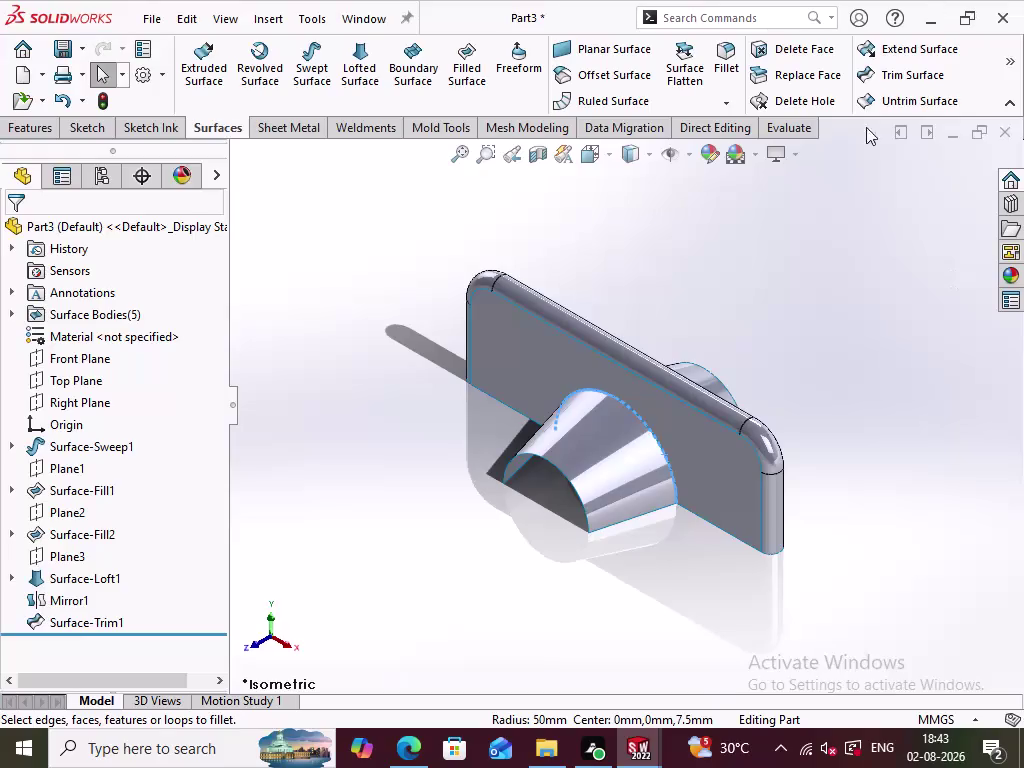
Start a Knit Surface with merge entities on, then cancel it with nothing selected.
click(708, 428)
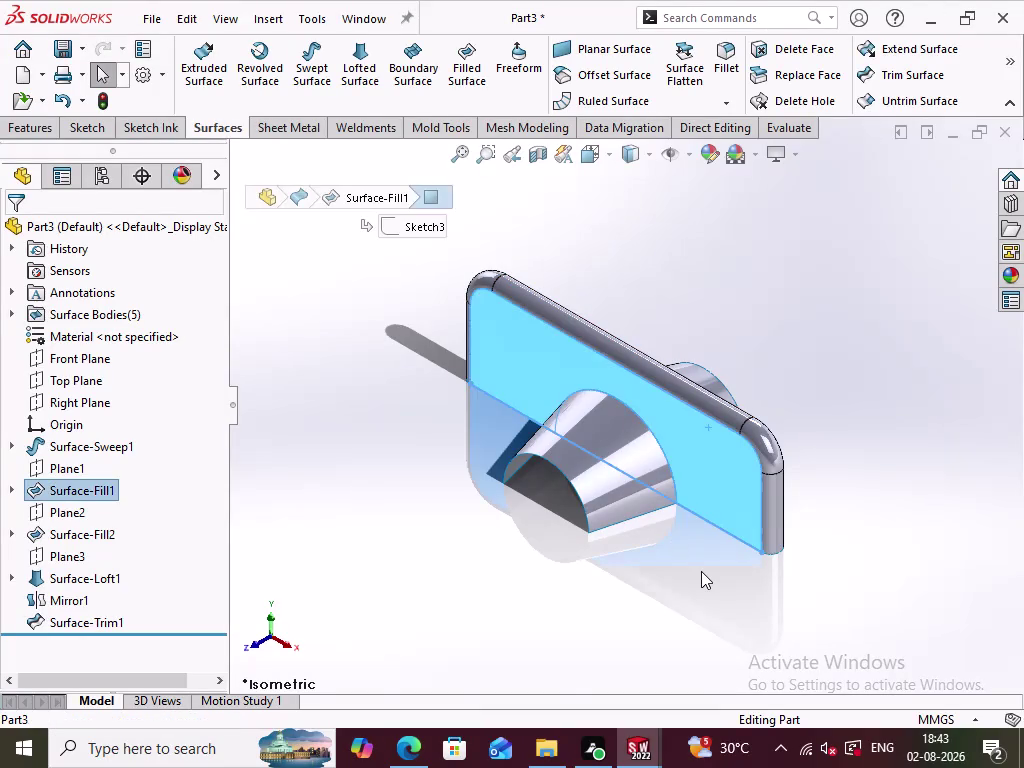
click(701, 571)
drag(786, 590, 428, 261)
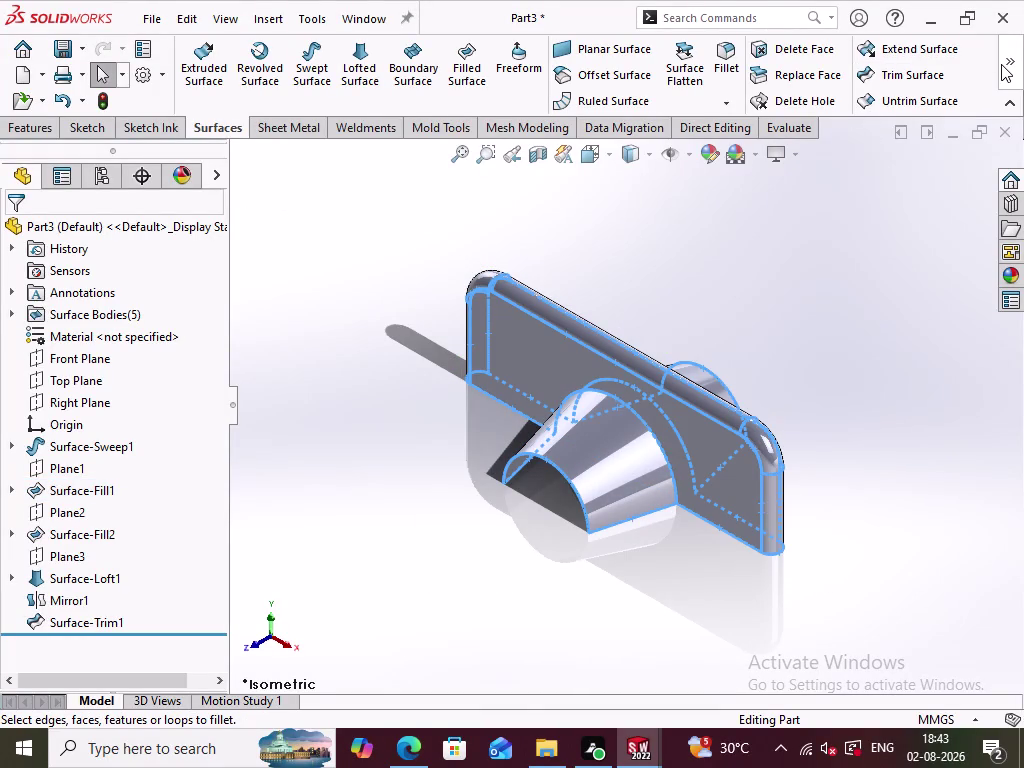
click(1001, 64)
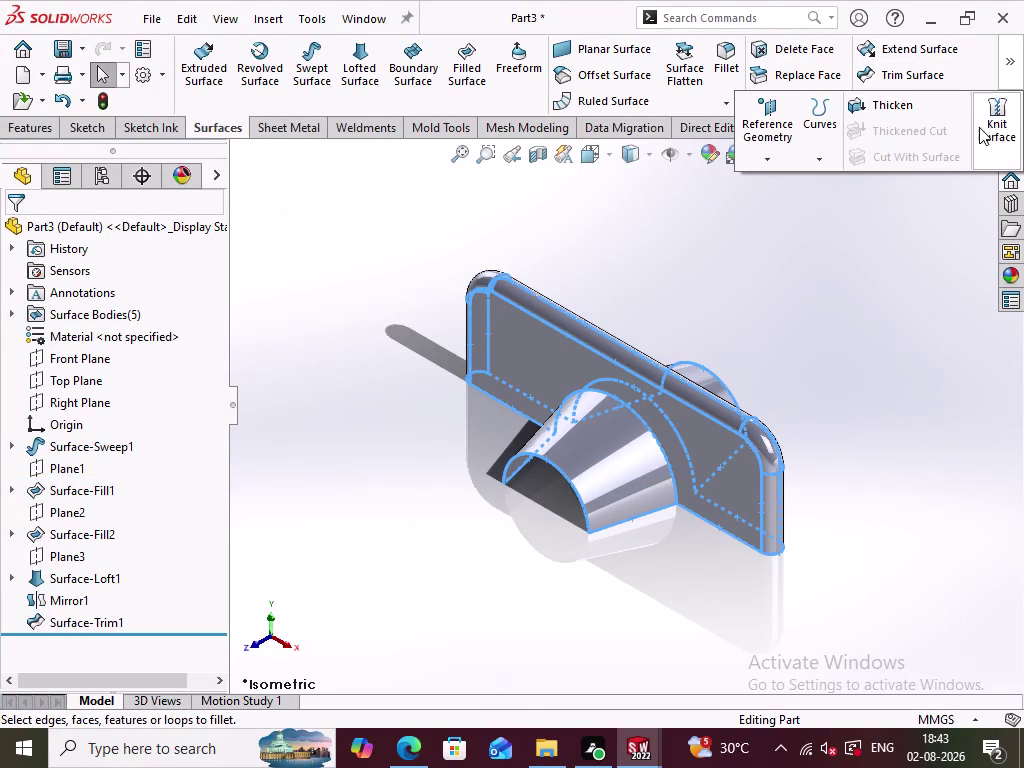
click(1006, 119)
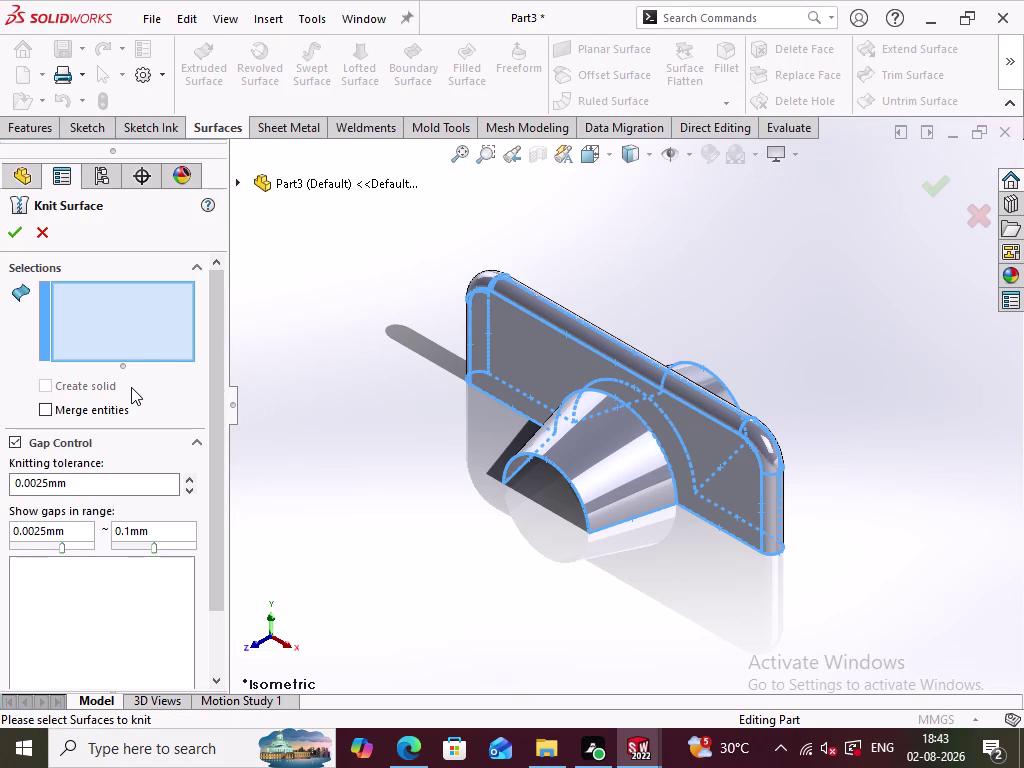
click(45, 408)
click(22, 239)
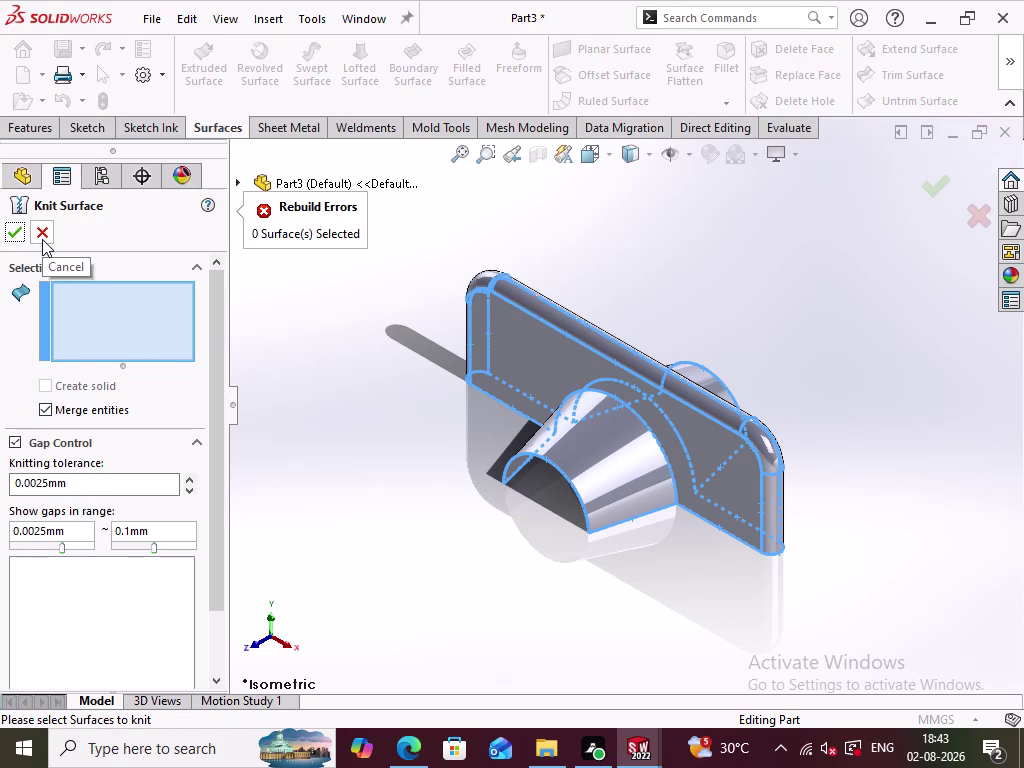
click(42, 239)
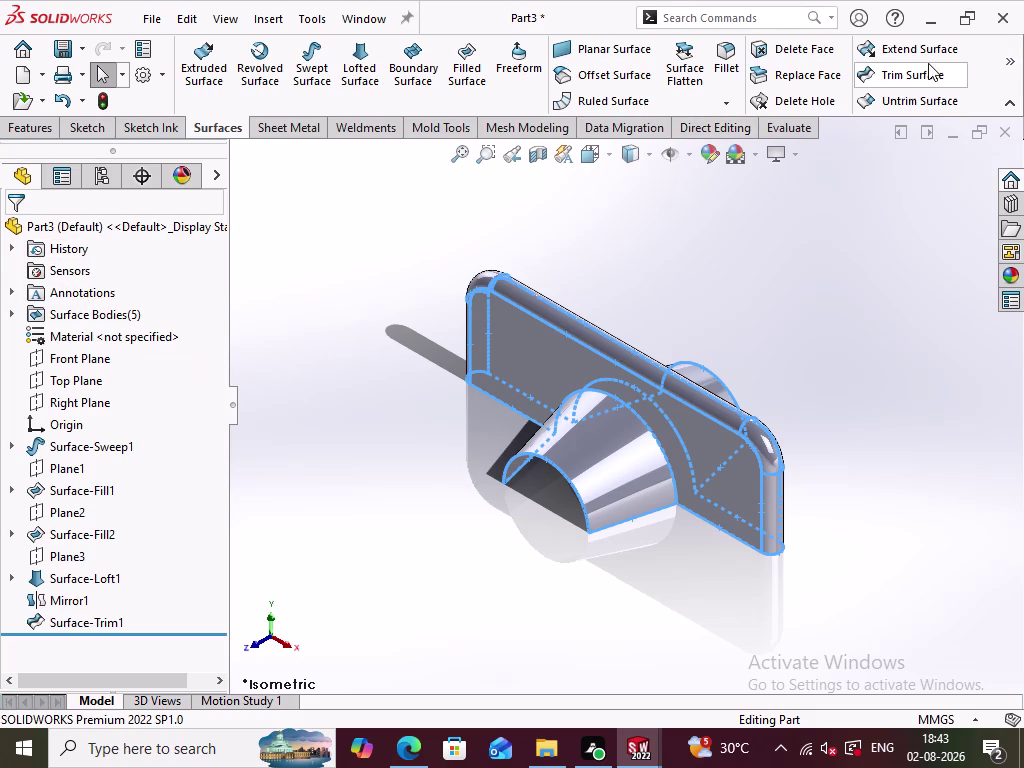
Reopen Knit Surface and select the plate and further surfaces to knit.
click(1001, 61)
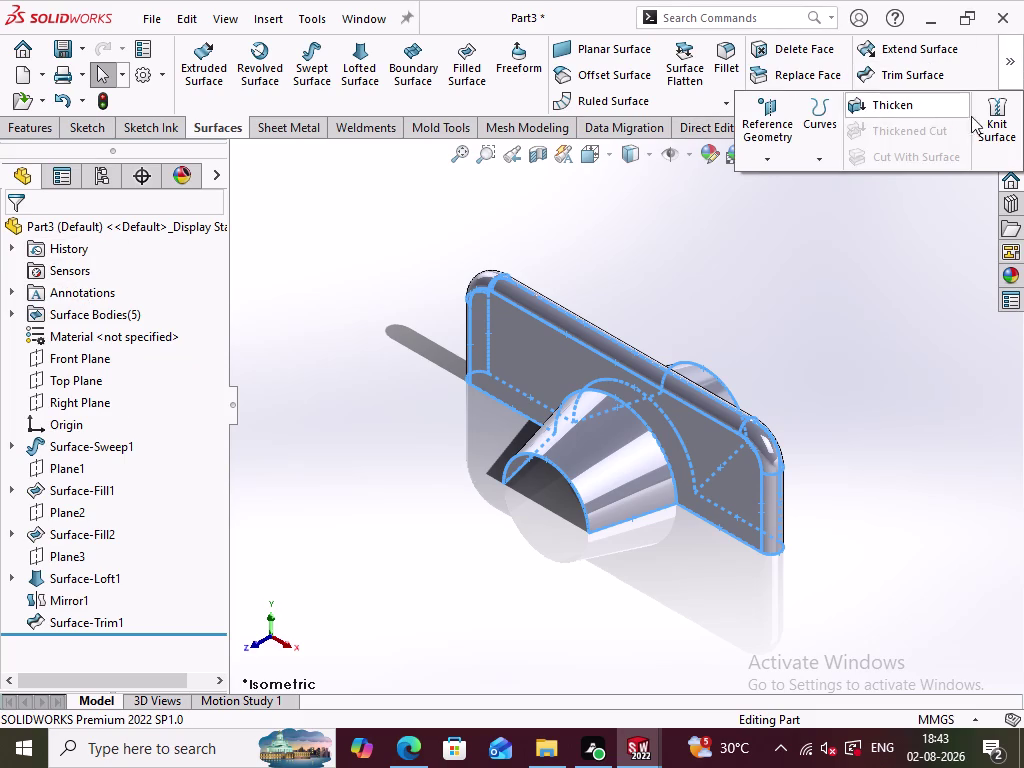
click(994, 114)
click(568, 376)
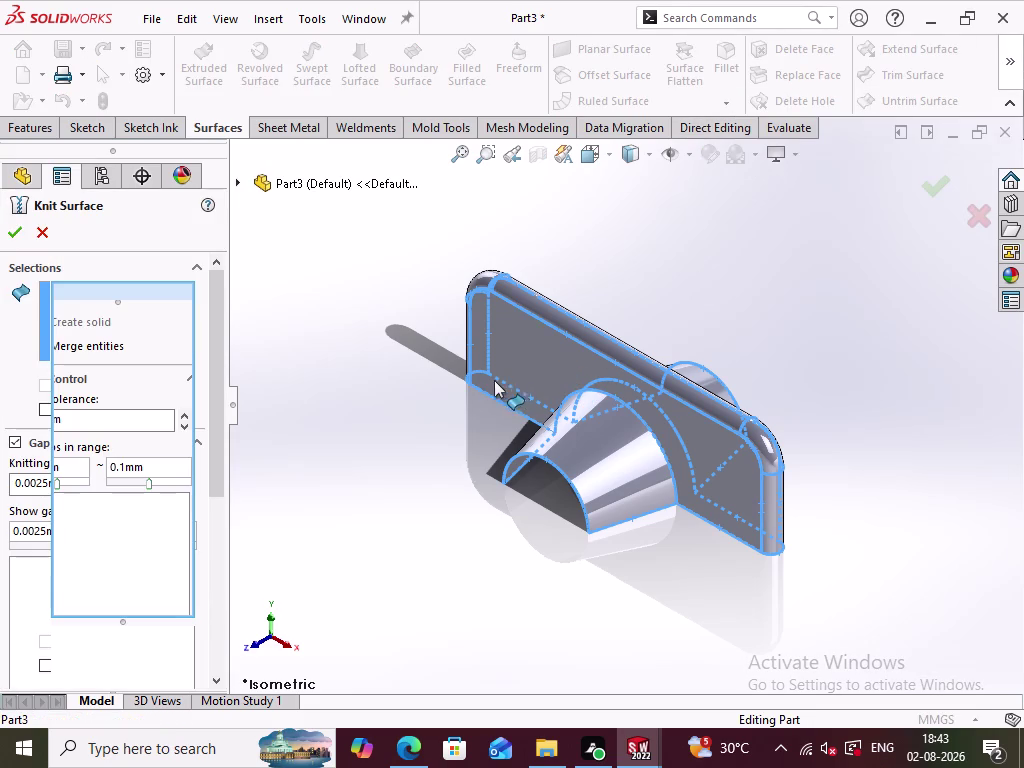
drag(434, 239, 738, 566)
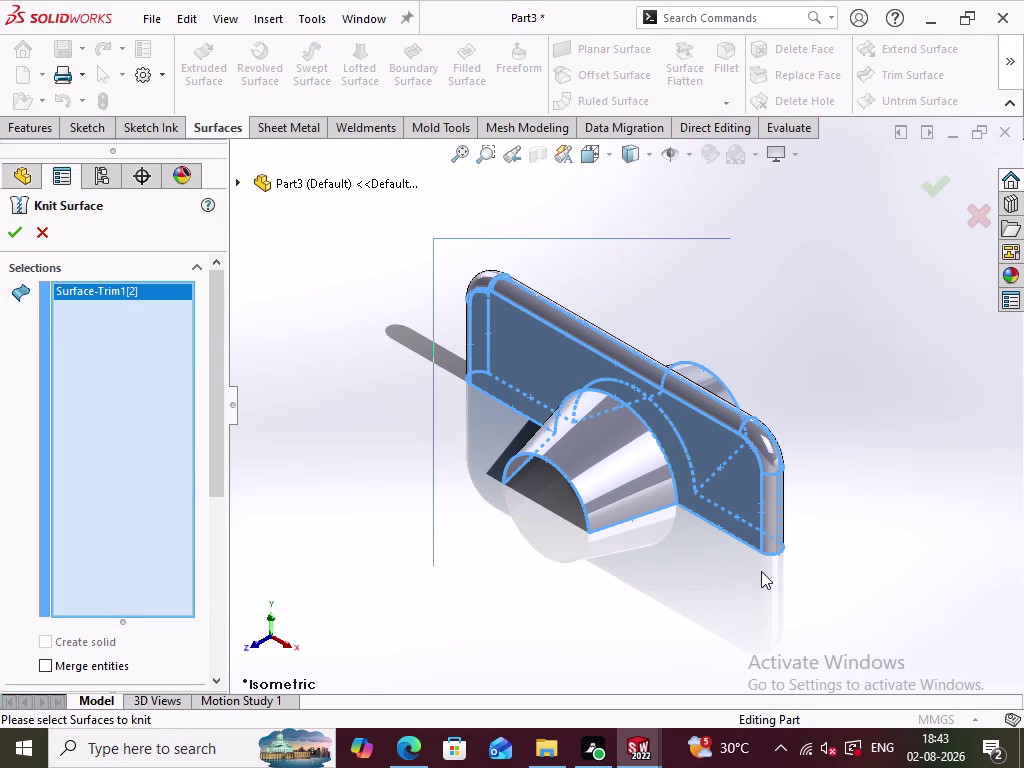
drag(738, 566, 801, 592)
middle_drag(500, 424, 440, 457)
middle_drag(442, 456, 510, 424)
click(536, 364)
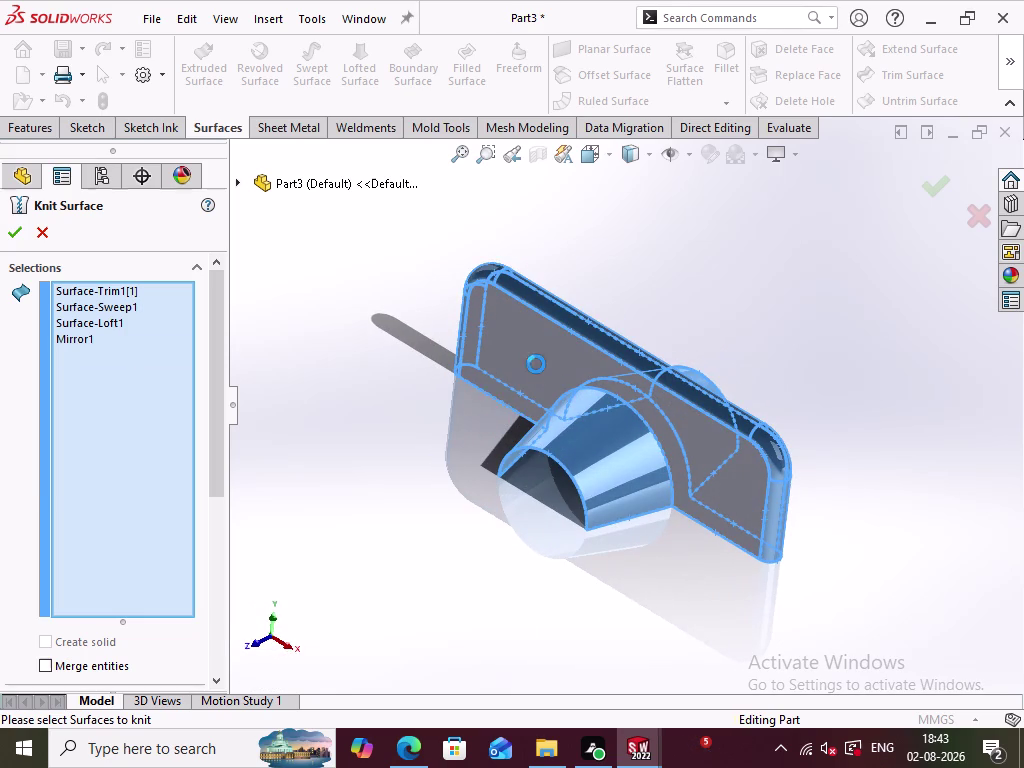
Orbit to check the selection and confirm knitting the five surfaces into Surface-Knit1.
middle_drag(454, 413, 581, 335)
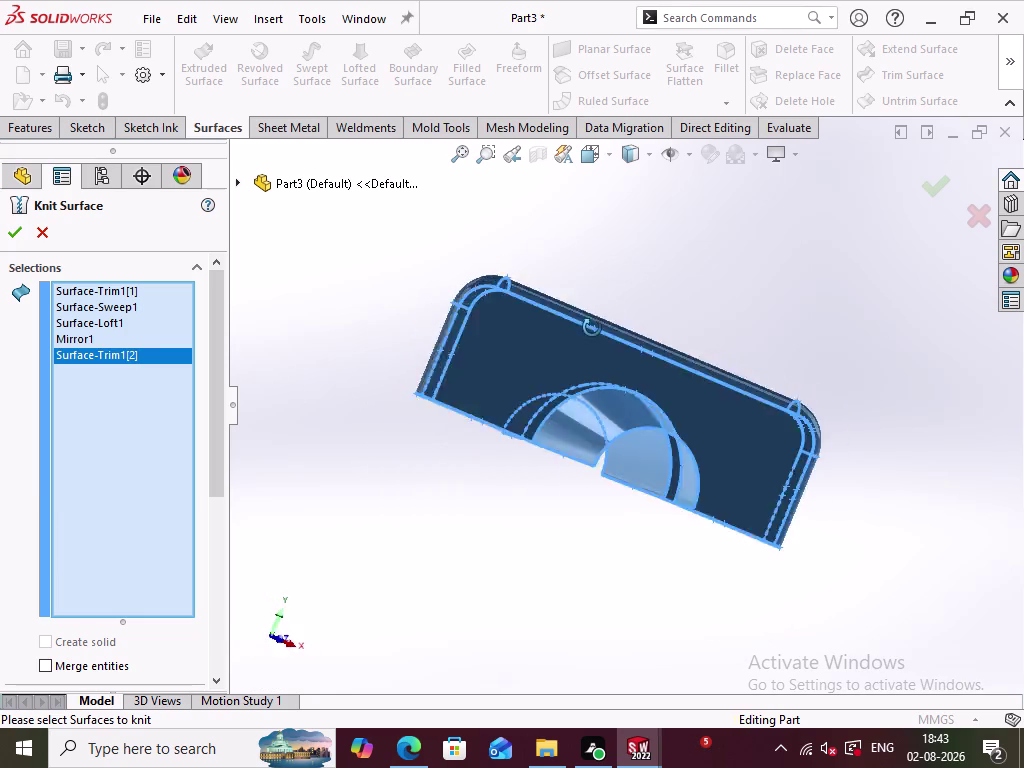
middle_drag(581, 335, 613, 304)
middle_drag(535, 528, 430, 560)
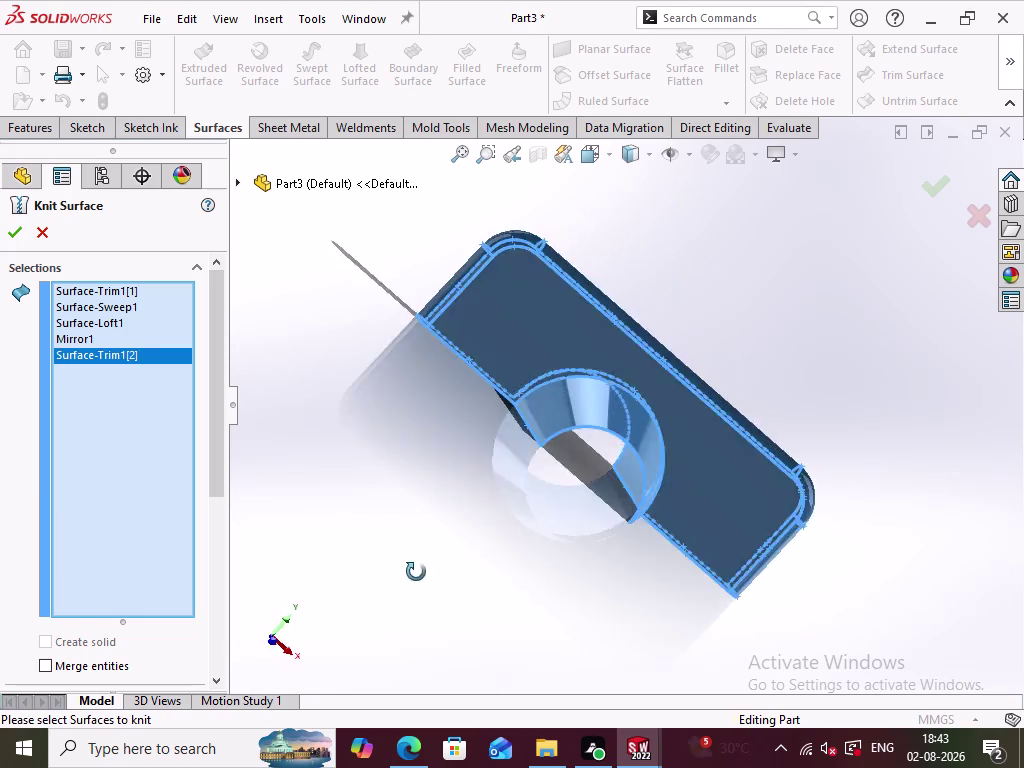
middle_drag(430, 560, 383, 590)
click(23, 241)
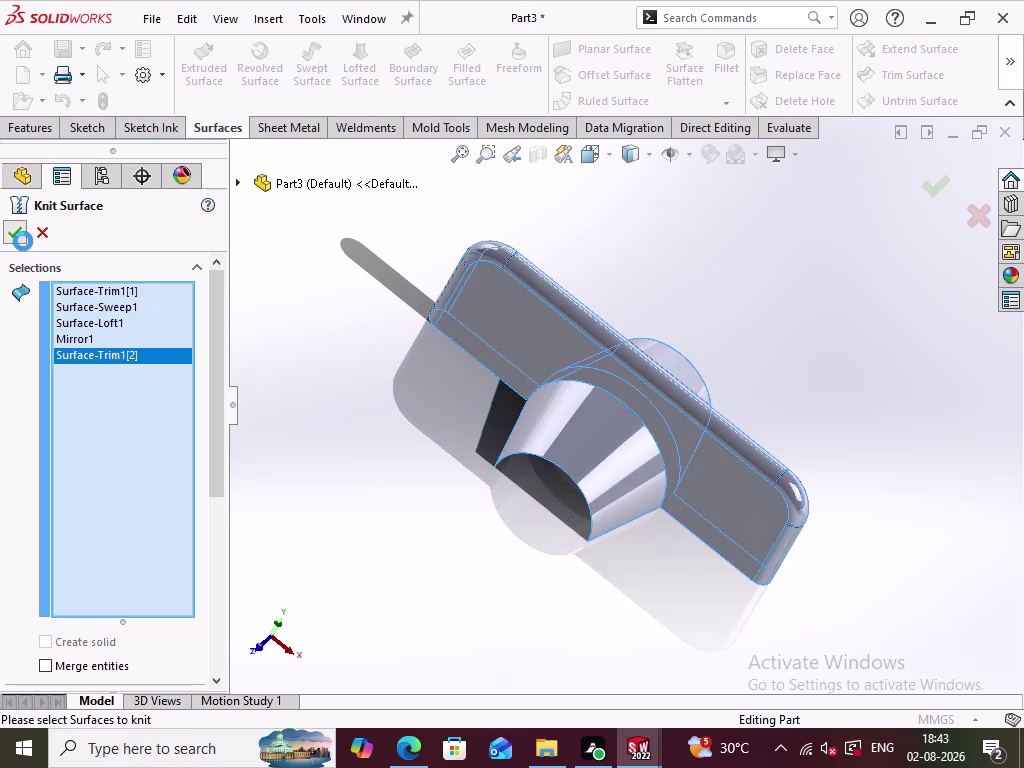
click(592, 361)
middle_drag(439, 458, 411, 450)
click(344, 436)
click(640, 427)
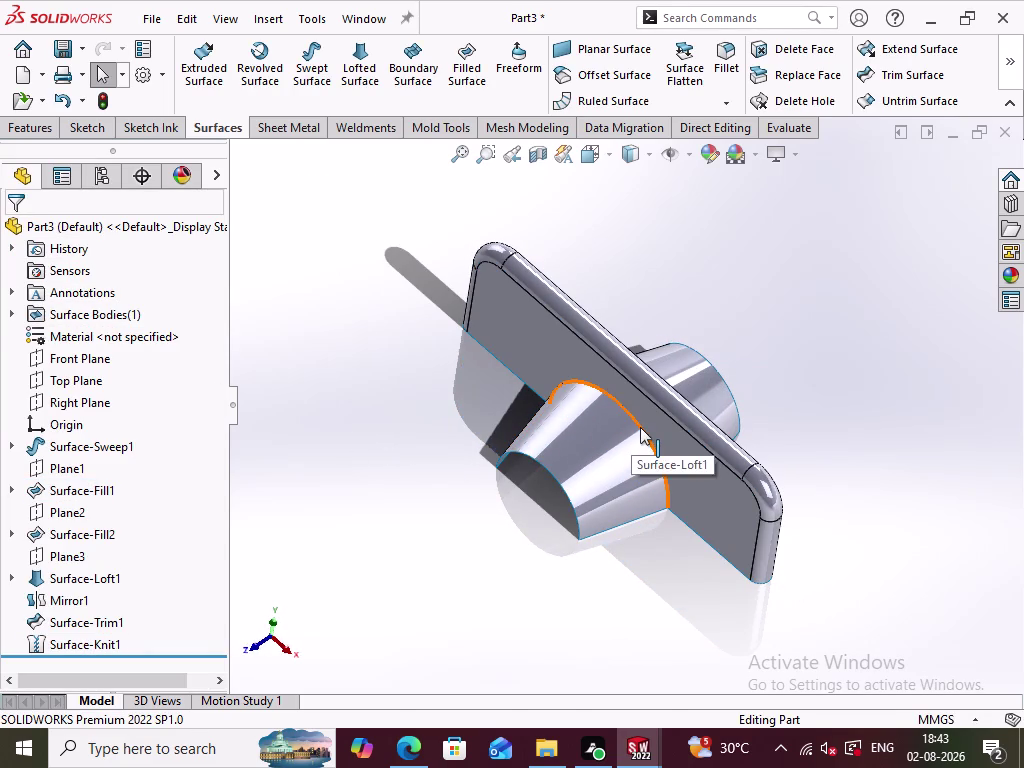
click(810, 368)
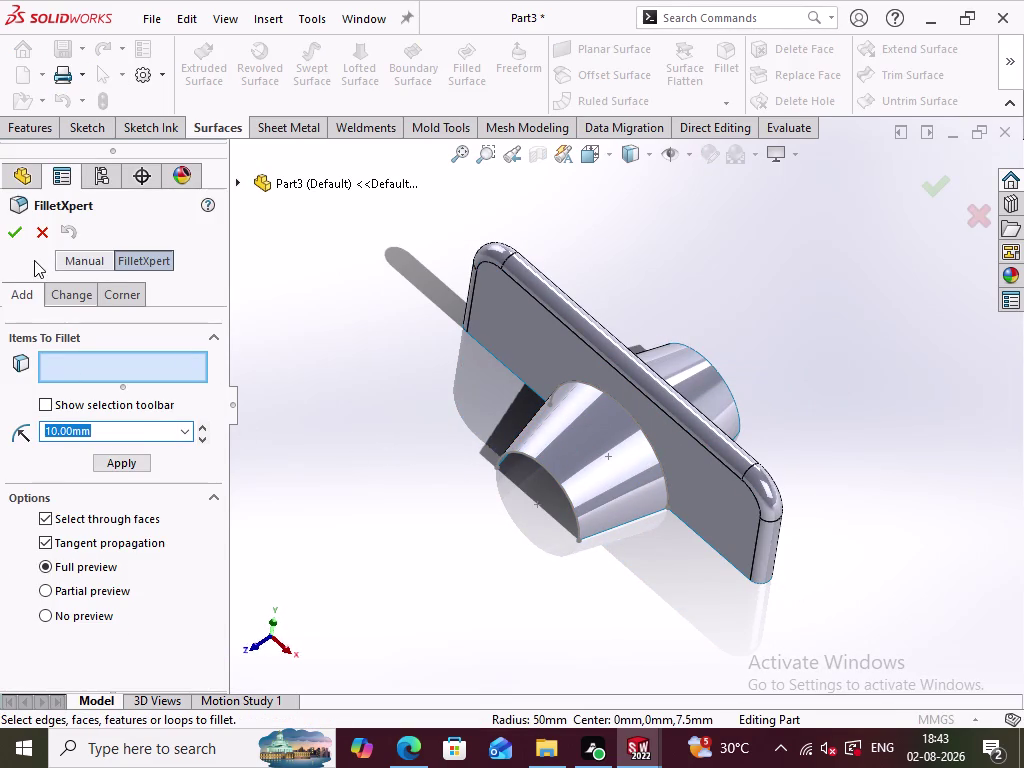
click(22, 230)
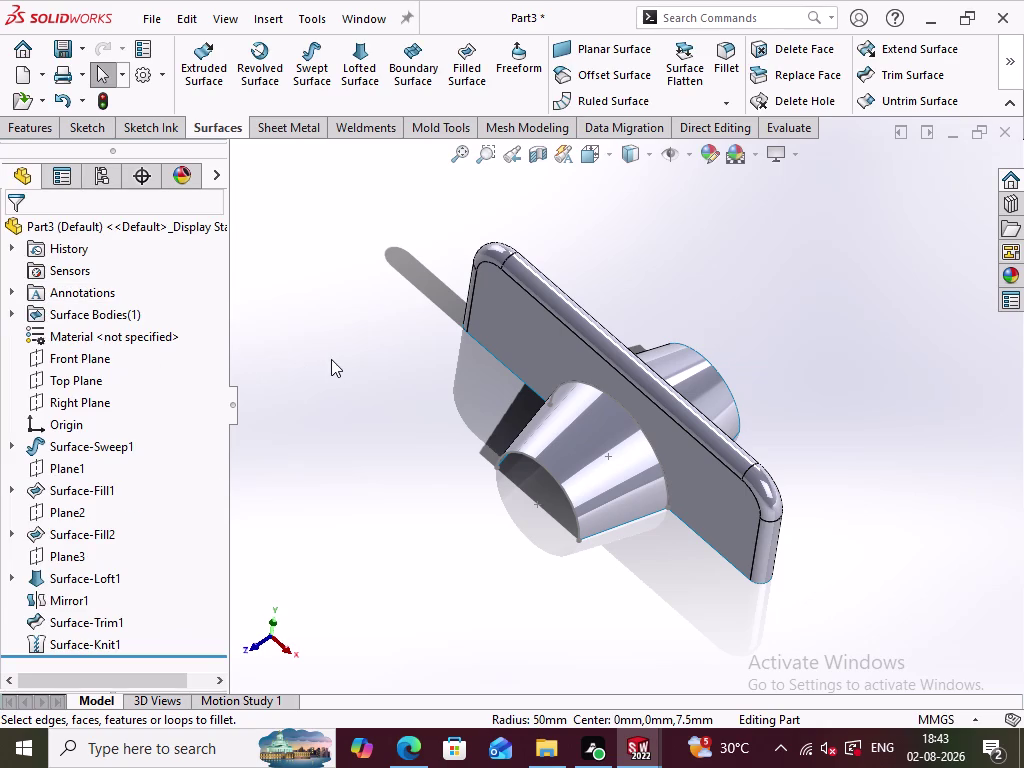
click(331, 359)
middle_drag(422, 420, 398, 423)
scroll(down, 3)
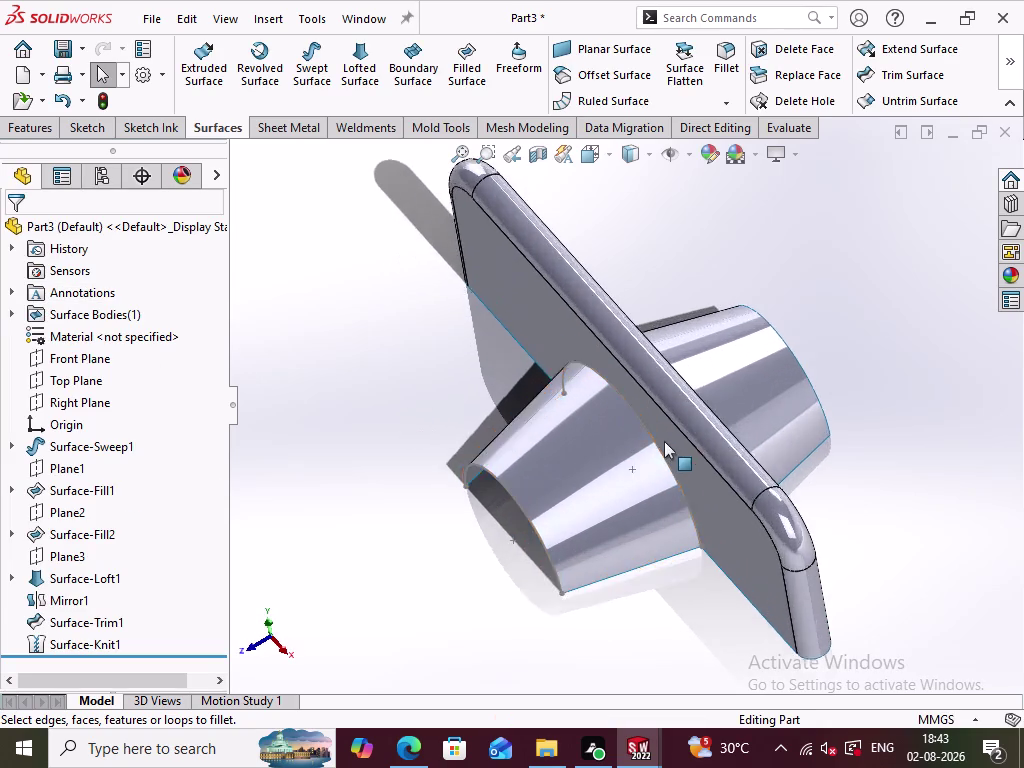
scroll(up, 3)
middle_drag(661, 447, 681, 425)
scroll(down, 3)
middle_drag(623, 474, 659, 442)
scroll(down, 3)
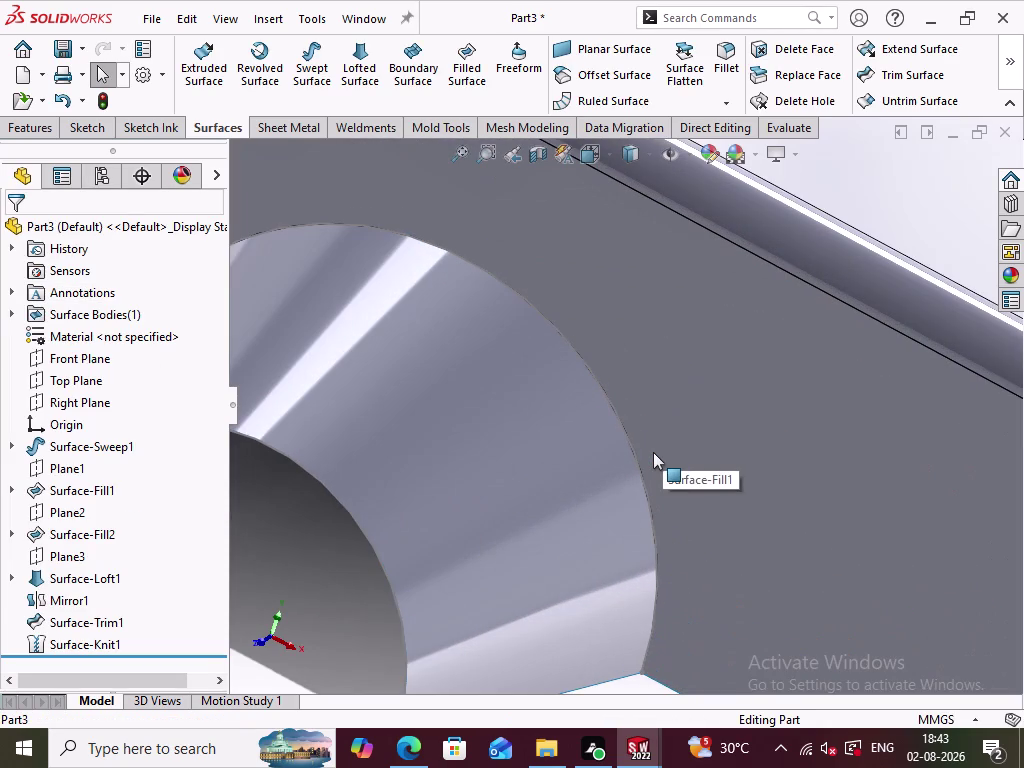
scroll(down, 3)
scroll(up, 3)
scroll(down, 3)
scroll(up, 3)
scroll(down, 3)
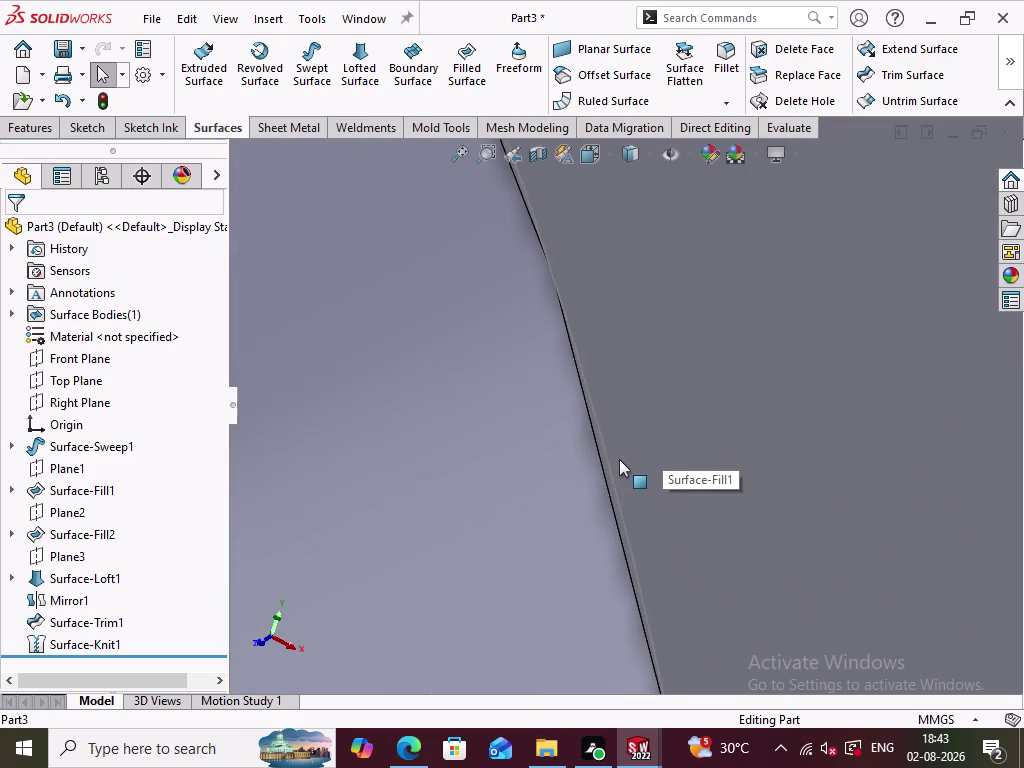
scroll(up, 3)
scroll(down, 3)
scroll(up, 3)
scroll(down, 3)
scroll(up, 3)
scroll(down, 3)
scroll(up, 3)
scroll(down, 3)
scroll(up, 3)
scroll(up, 3)
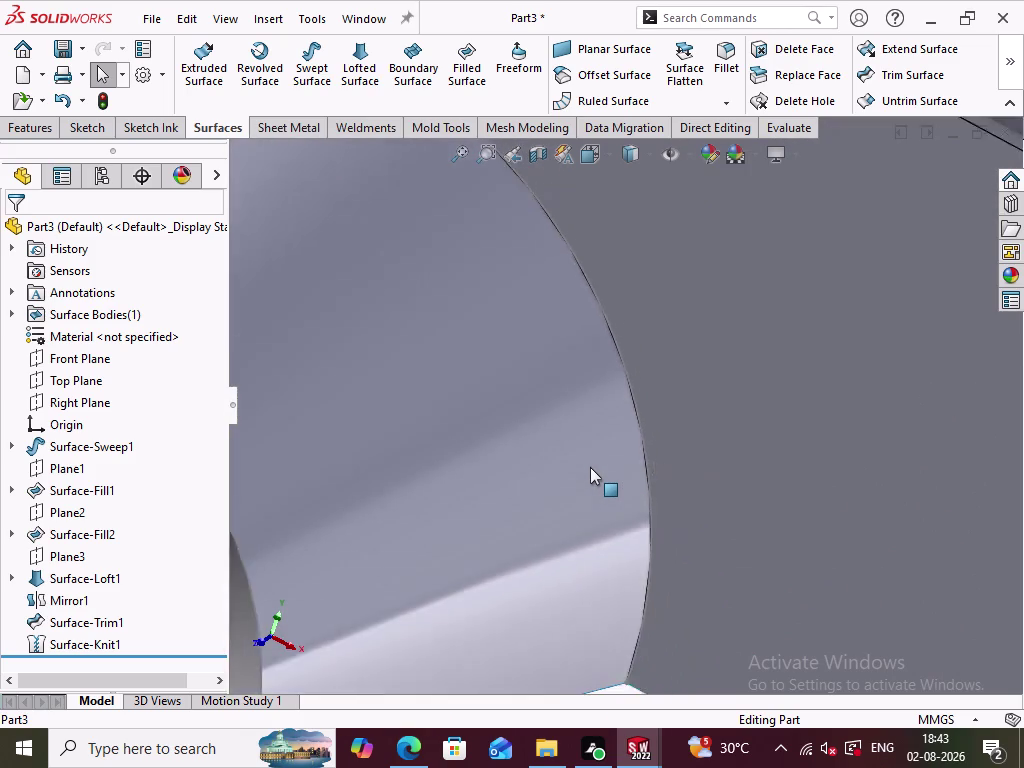
scroll(up, 3)
scroll(down, 3)
scroll(up, 3)
middle_drag(590, 467, 559, 469)
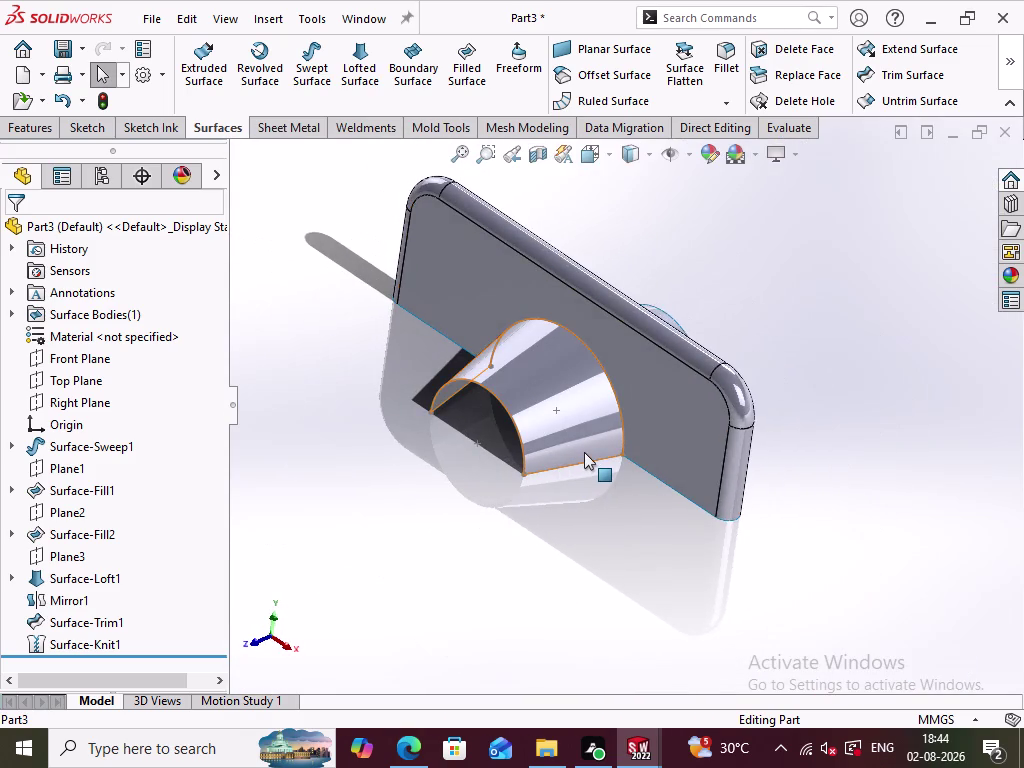
scroll(down, 3)
key(ctrl+7)
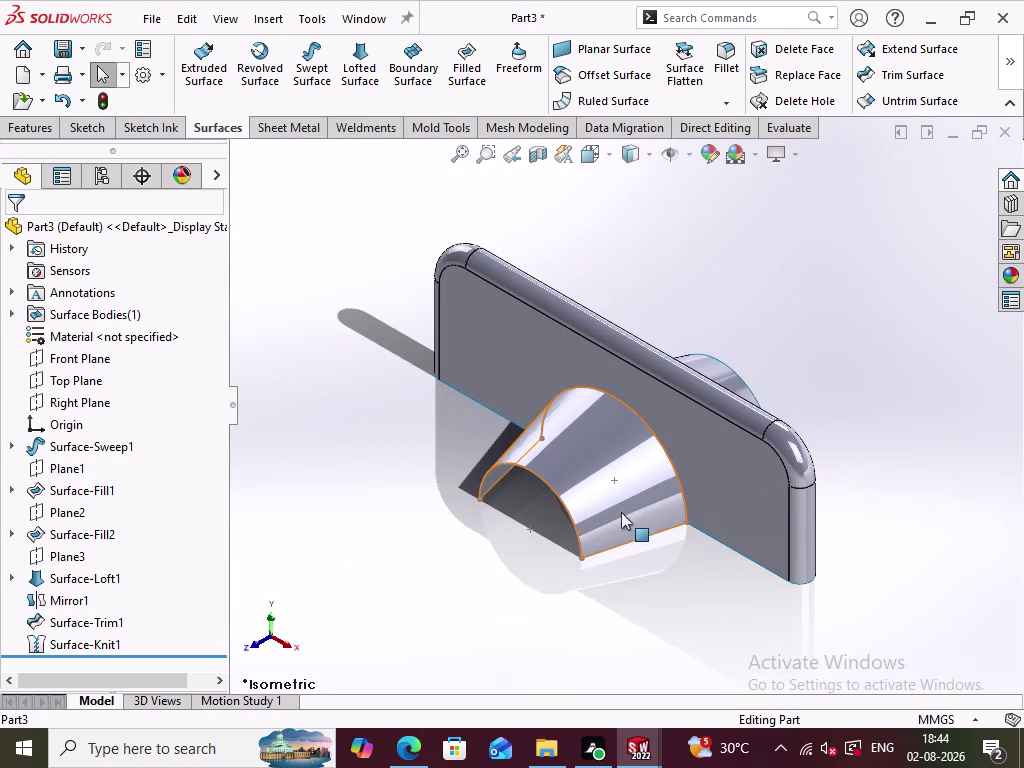
middle_click(657, 529)
click(699, 560)
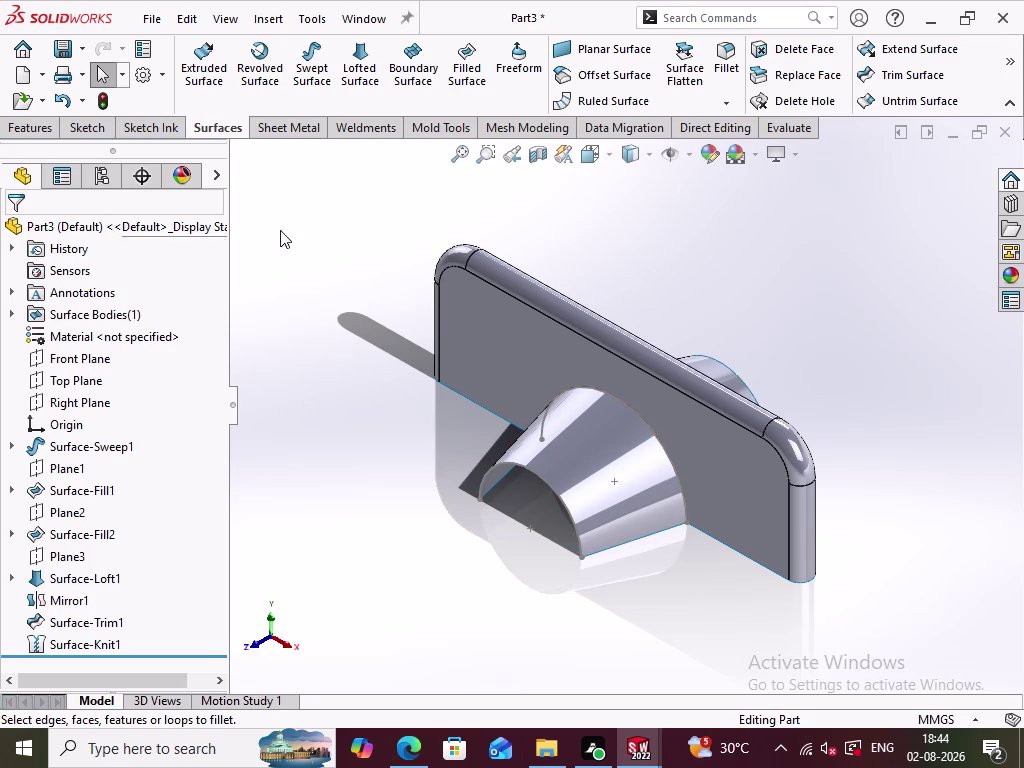
click(733, 59)
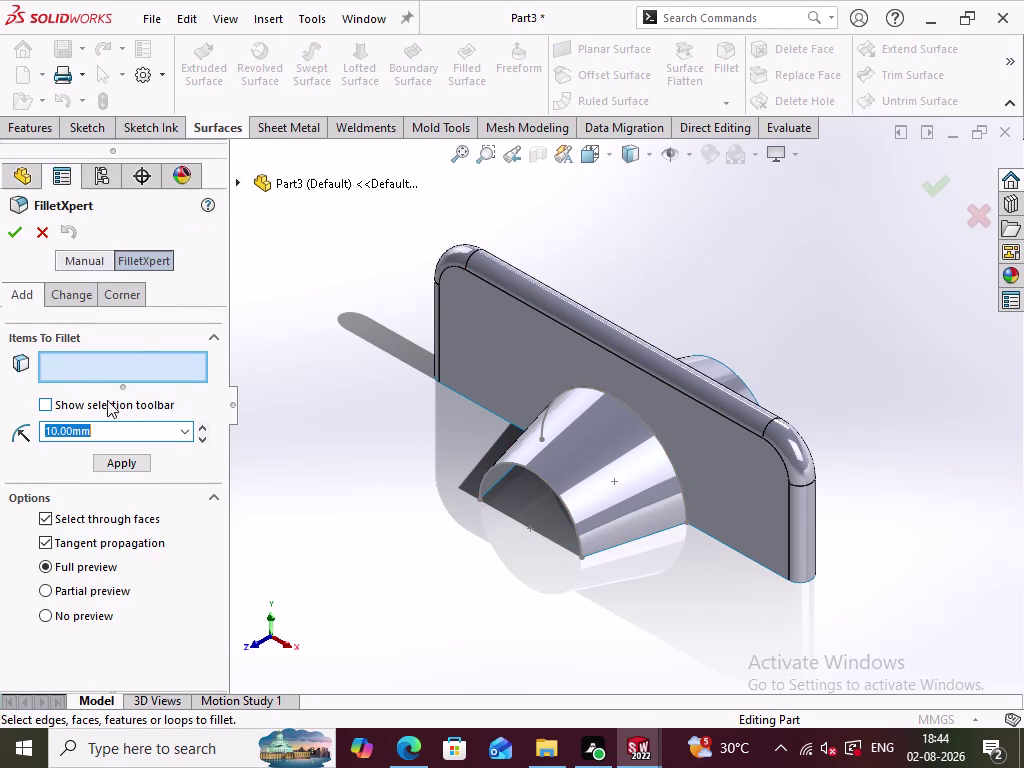
Orbit to the hole edge, open Fillet and switch to Manual mode.
middle_drag(657, 466, 671, 464)
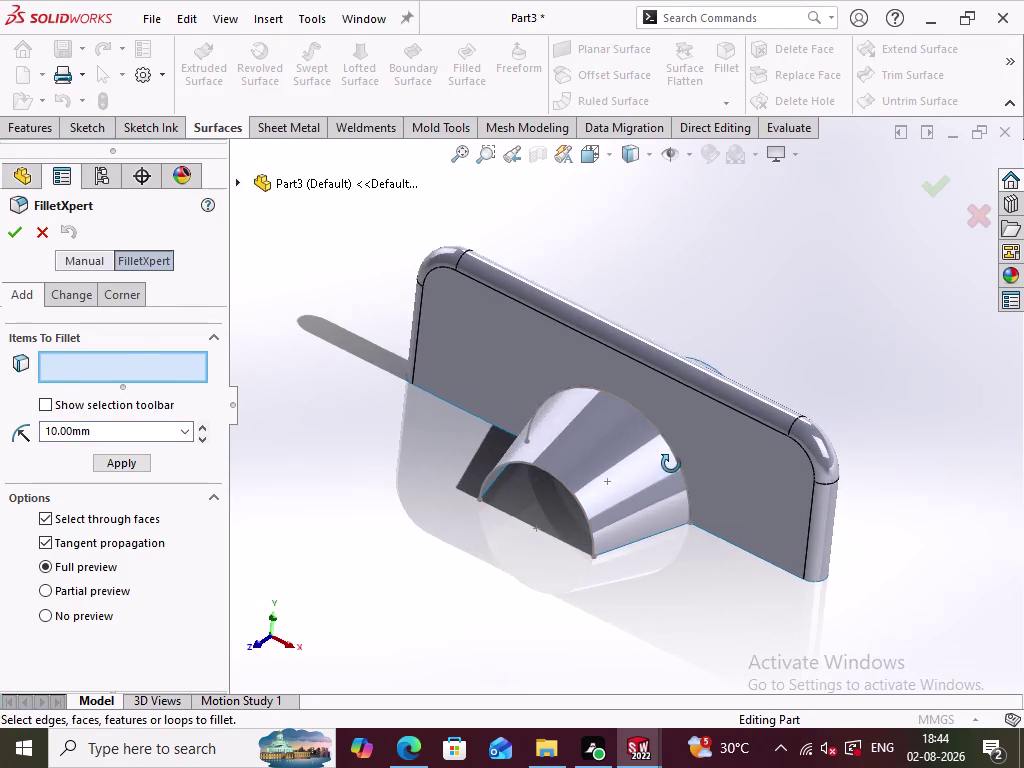
middle_drag(671, 464, 523, 538)
scroll(down, 3)
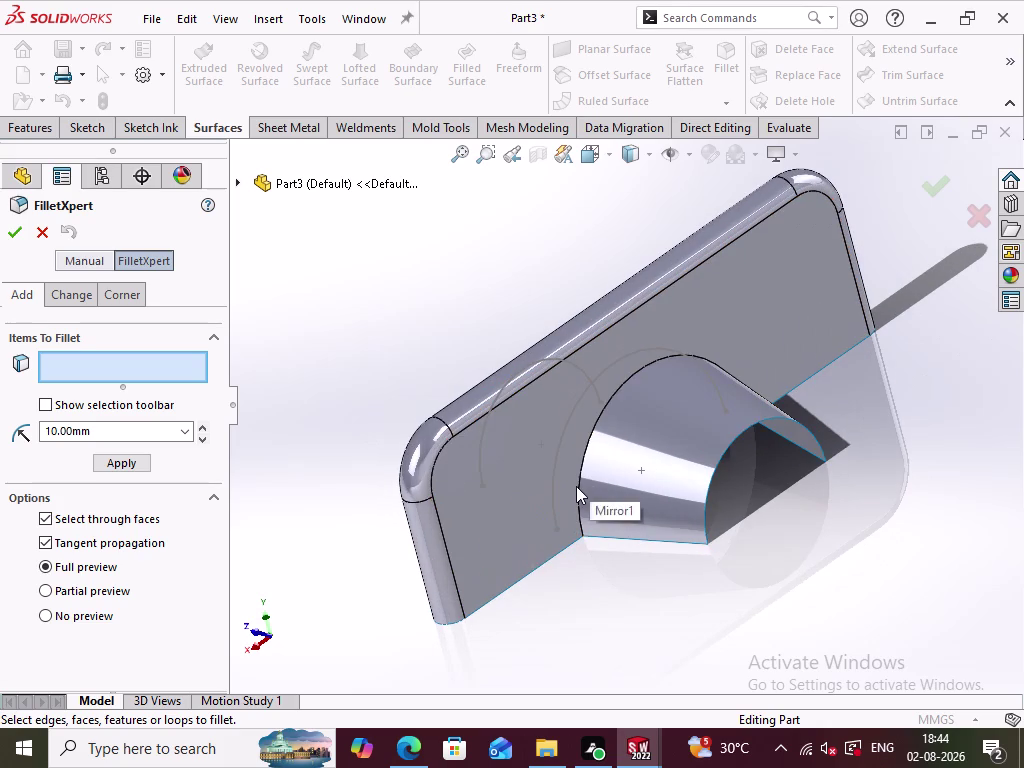
click(578, 487)
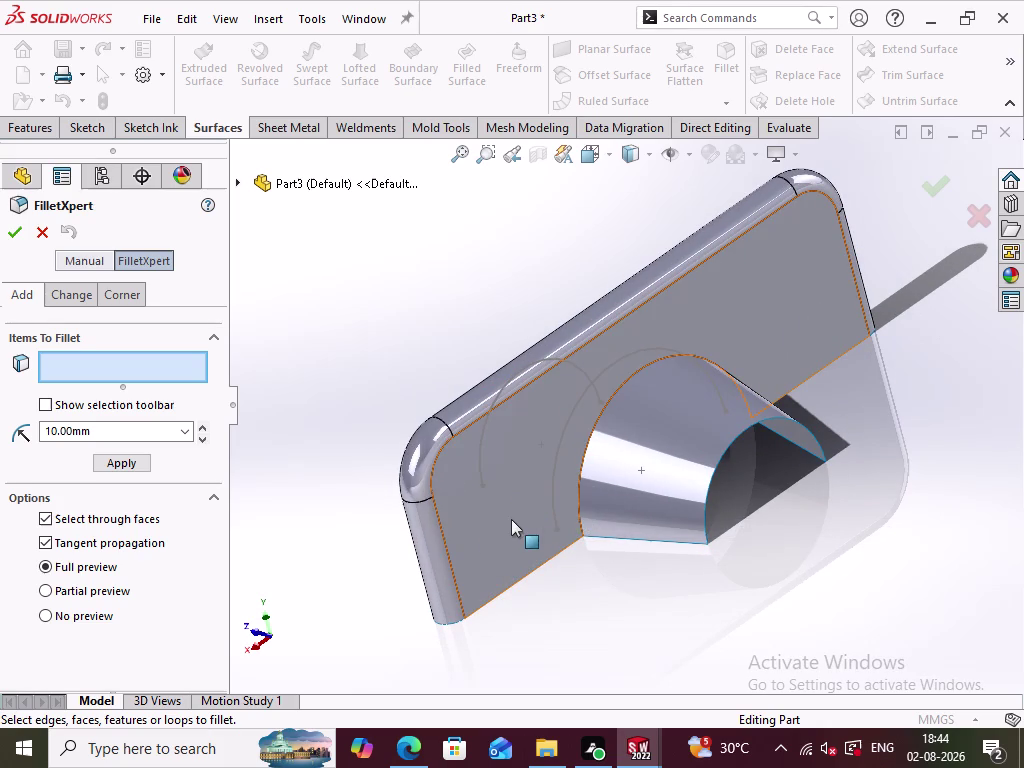
click(581, 491)
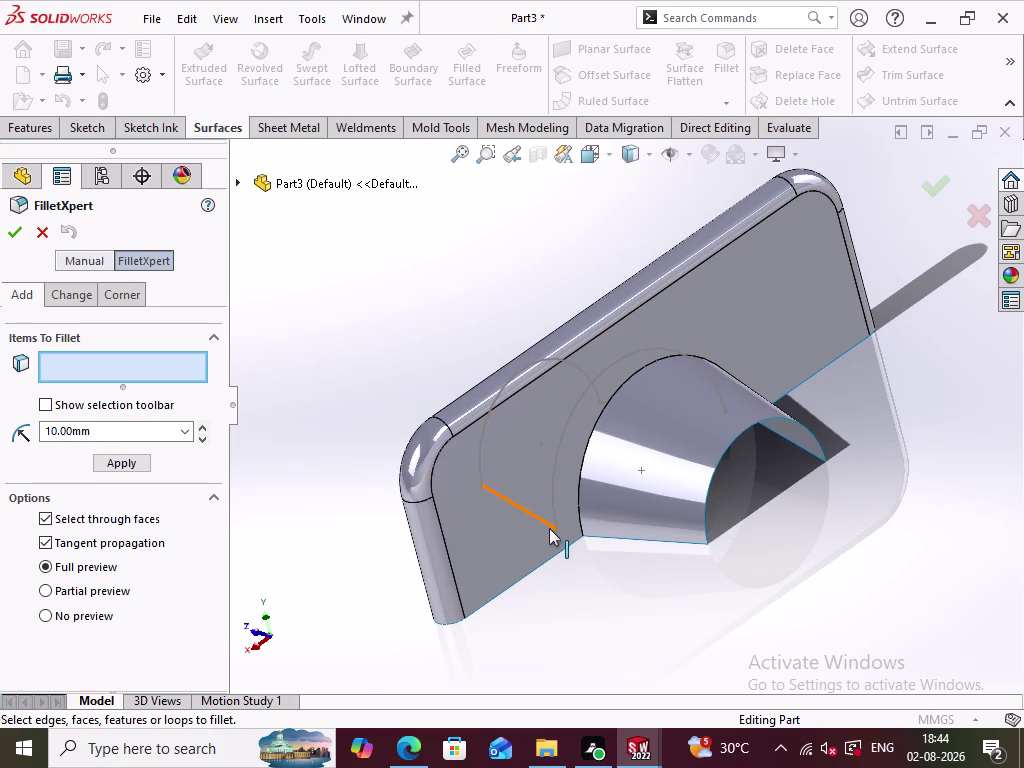
click(104, 379)
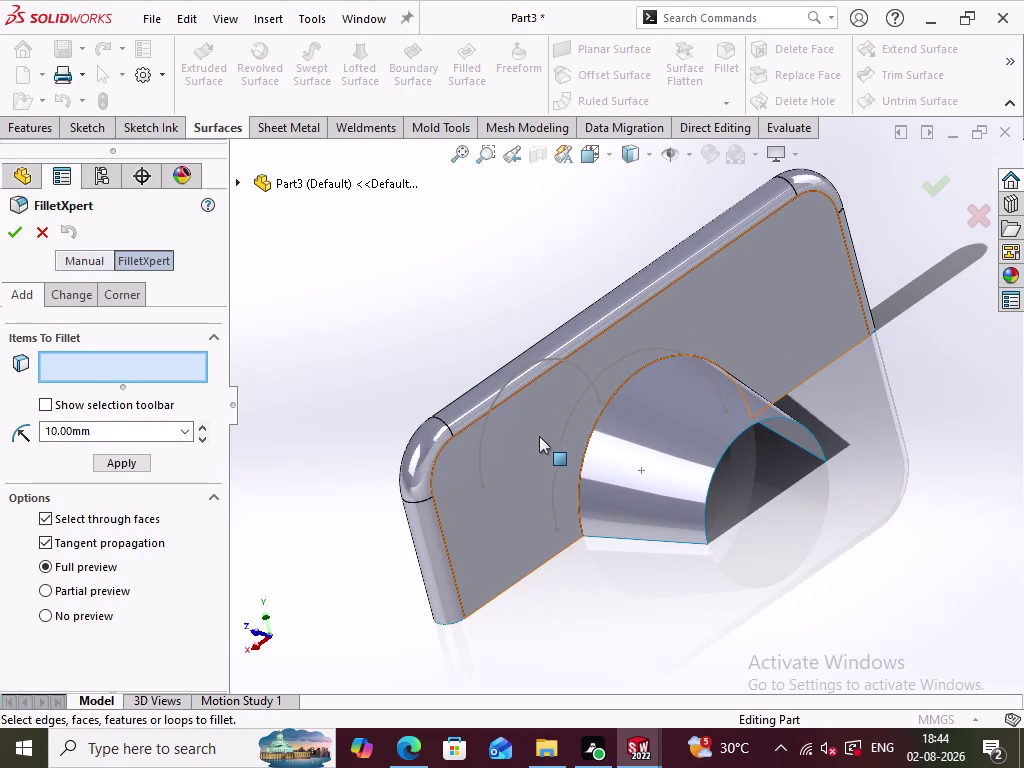
click(577, 478)
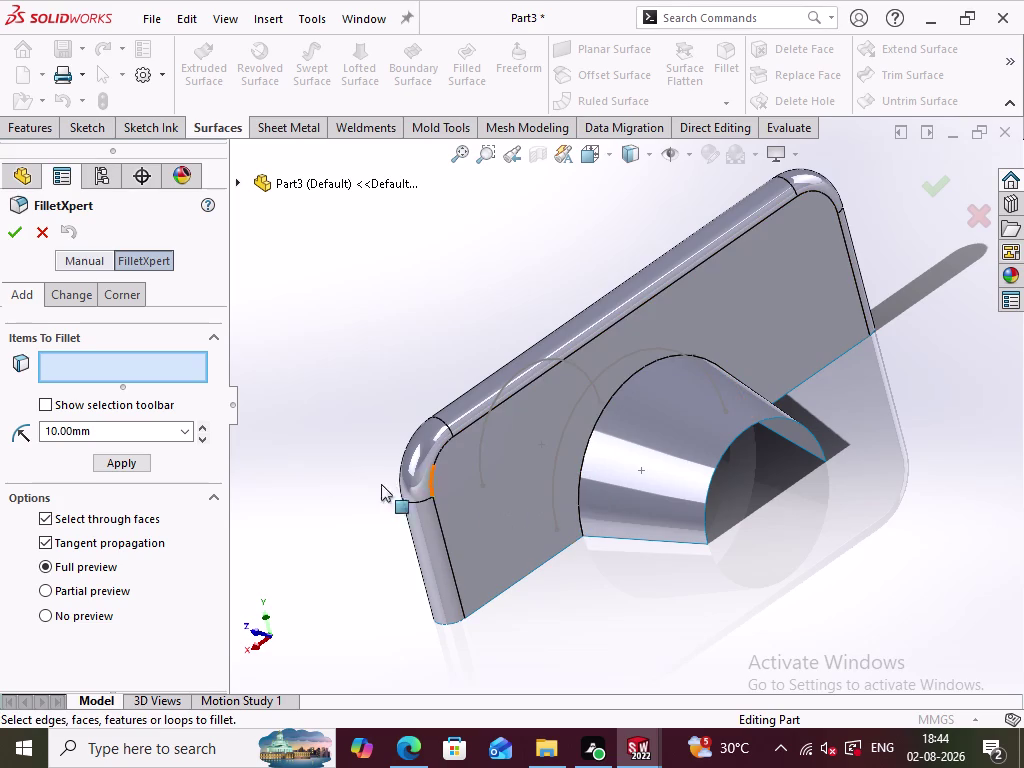
click(84, 257)
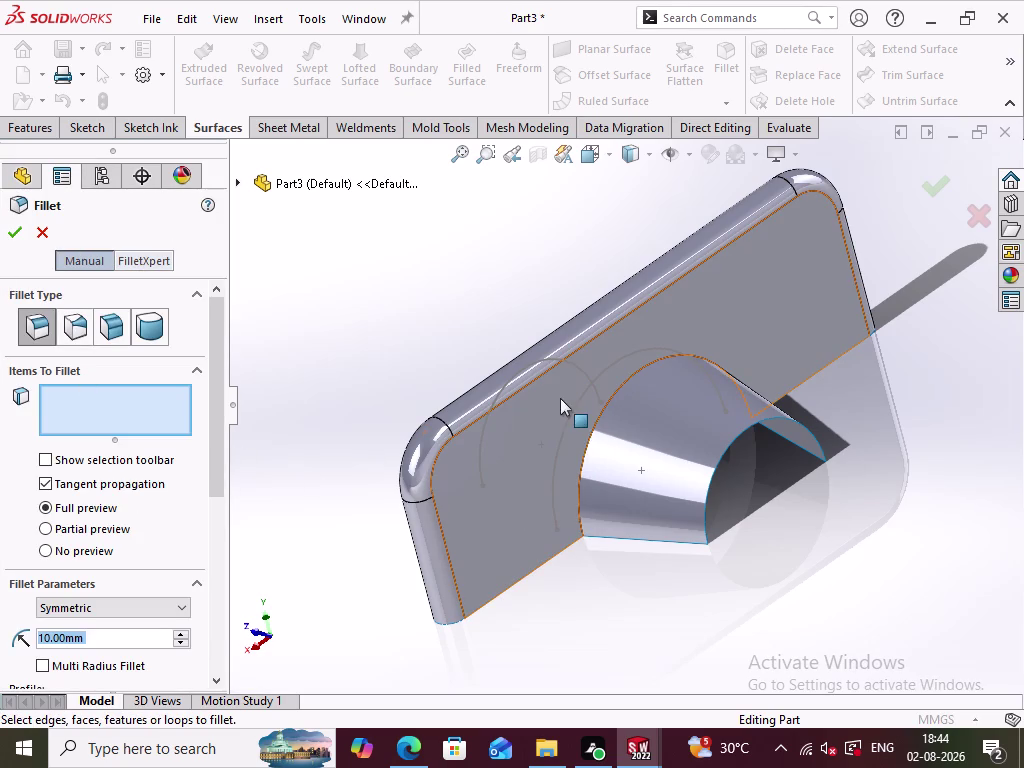
Select the nozzle-plate intersection edge and apply a 10 mm fillet.
click(582, 451)
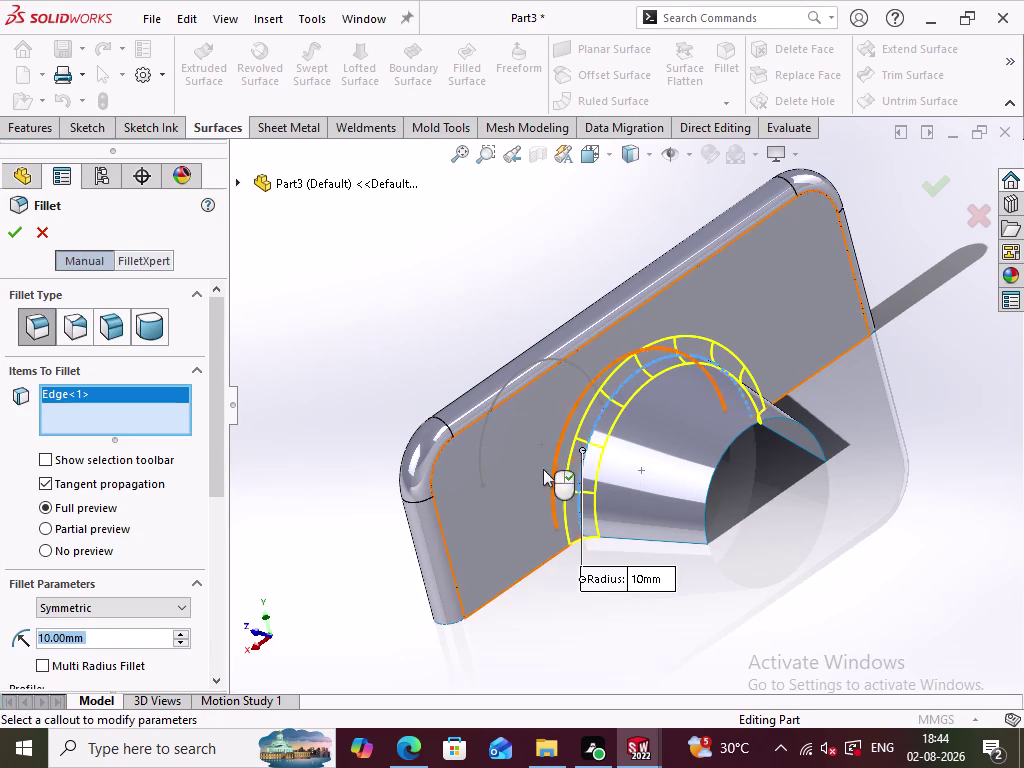
middle_click(344, 434)
click(12, 241)
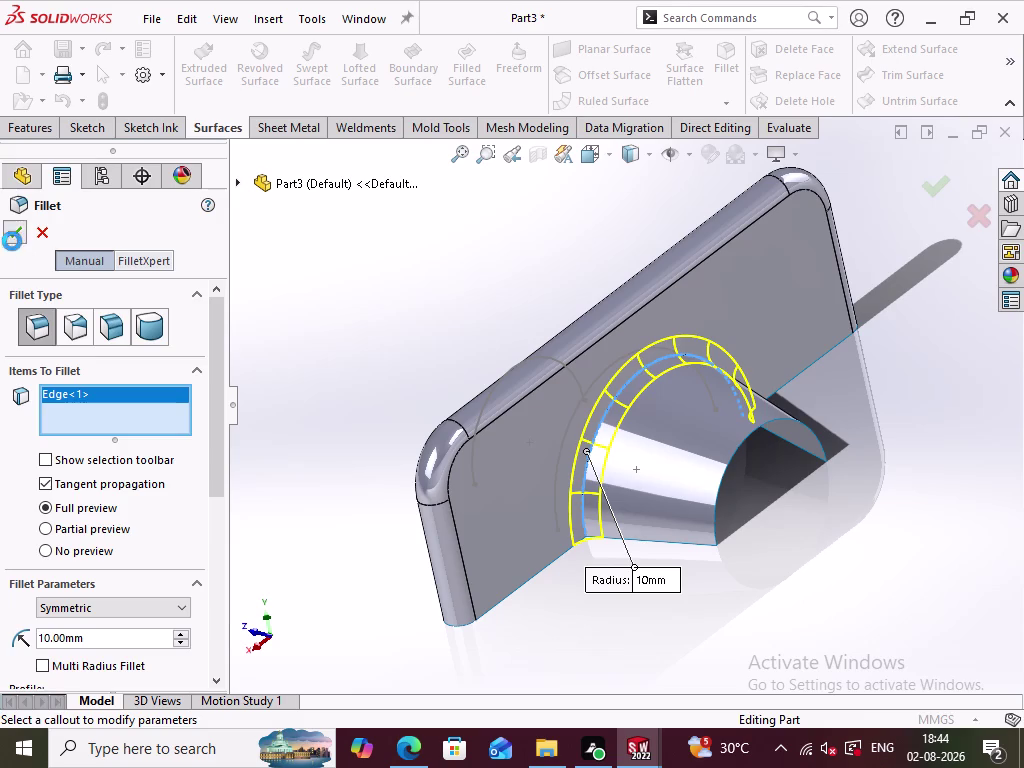
middle_drag(515, 394, 572, 311)
middle_drag(795, 438, 771, 415)
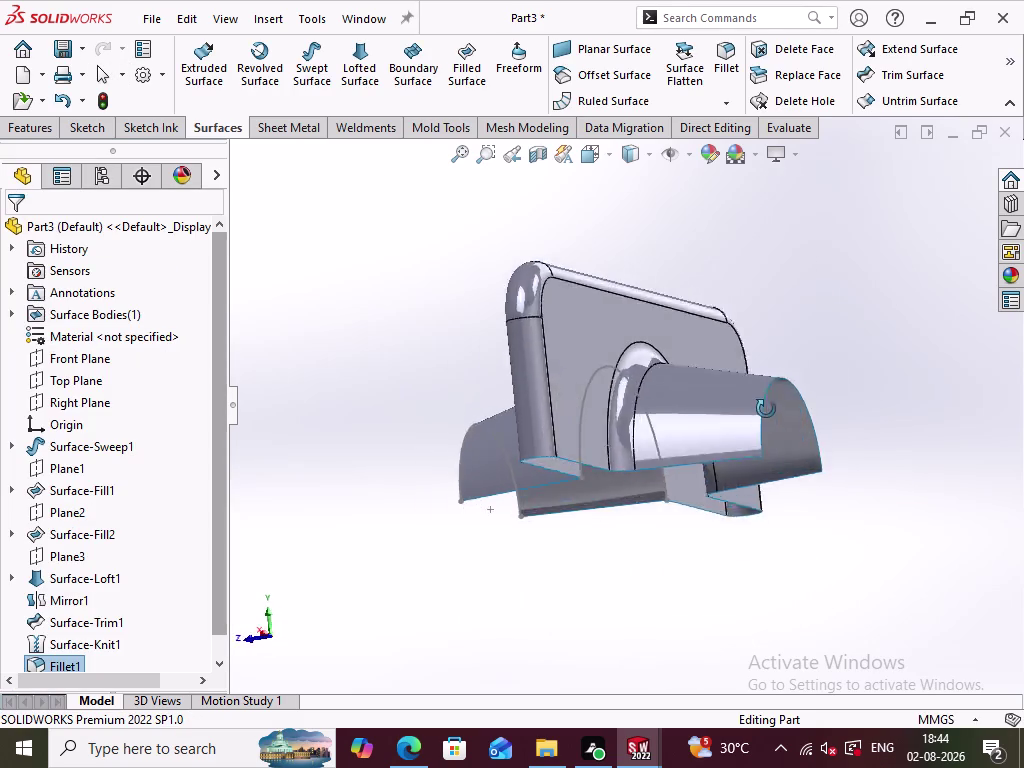
Edit Fillet1 from the feature tree and change its radius to 18 mm.
middle_drag(771, 415, 726, 267)
middle_drag(671, 498, 694, 456)
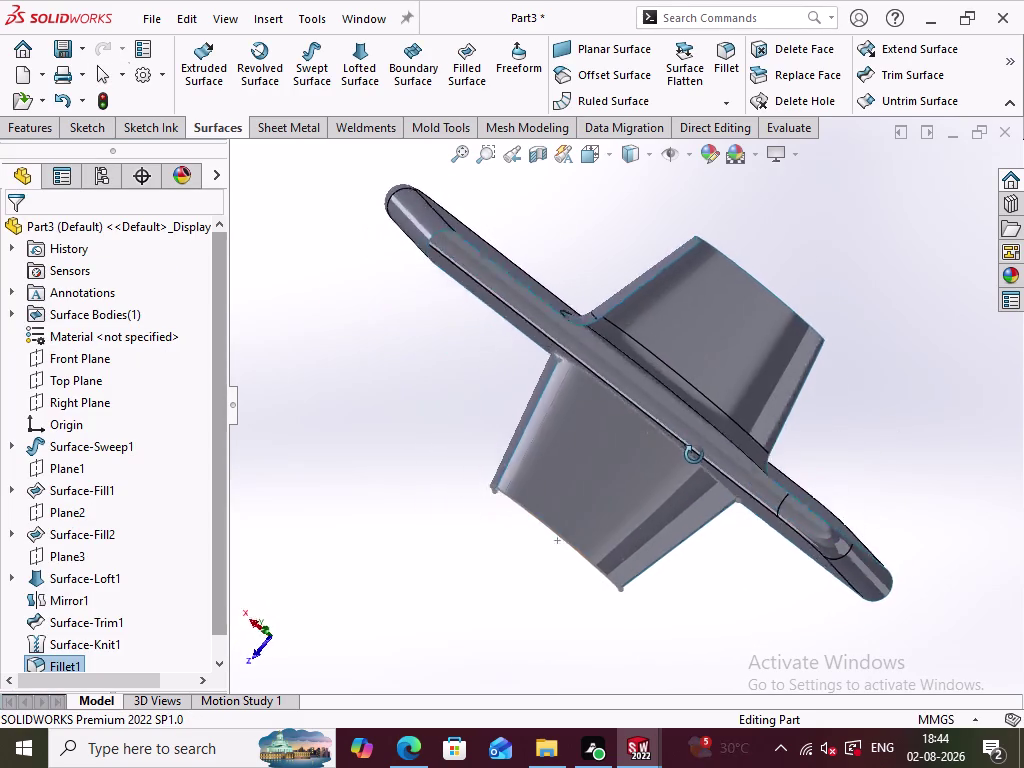
middle_drag(694, 456, 600, 644)
middle_drag(529, 419, 535, 556)
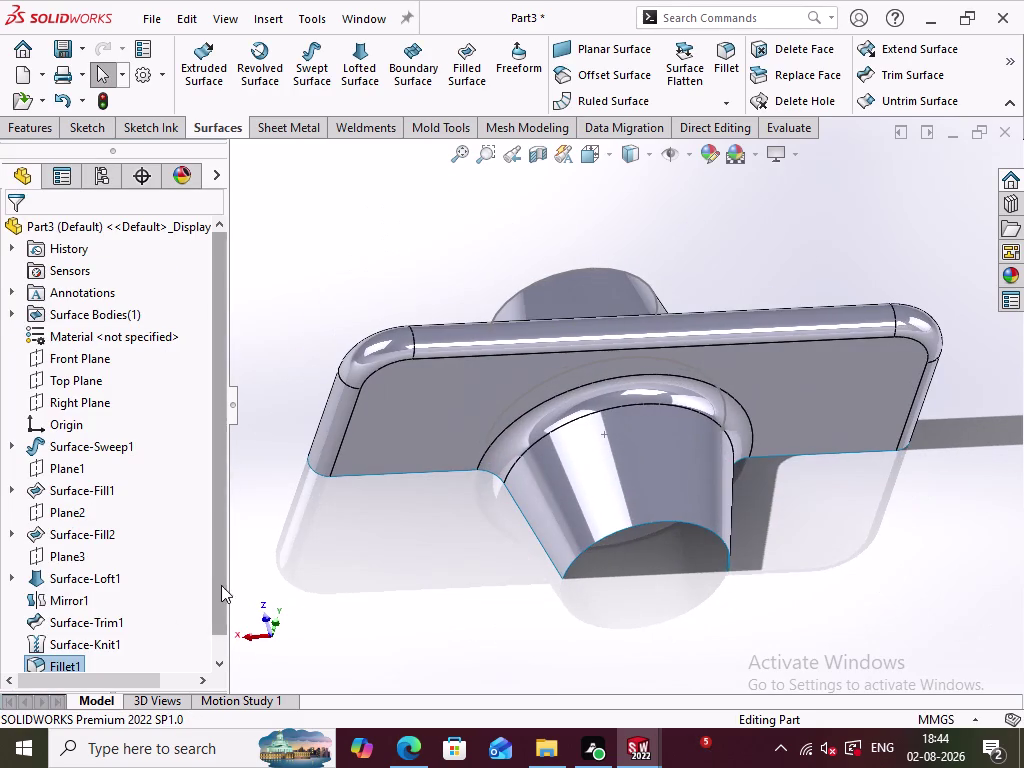
drag(219, 585, 210, 646)
click(64, 642)
click(76, 591)
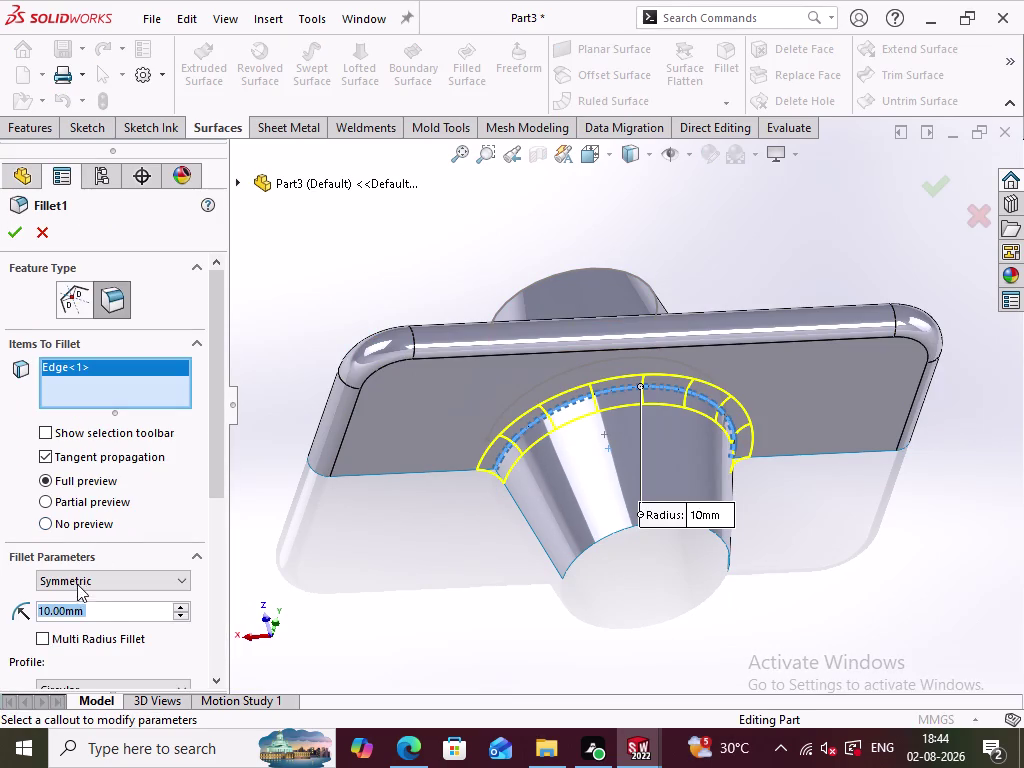
key(1)
key(8)
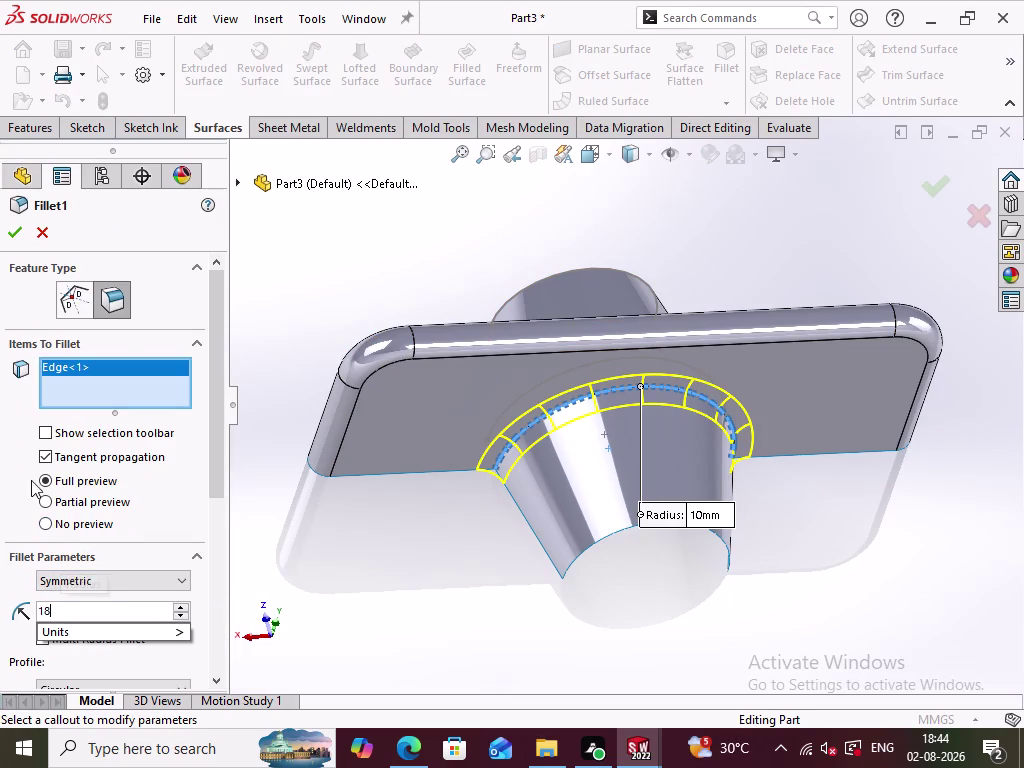
click(19, 237)
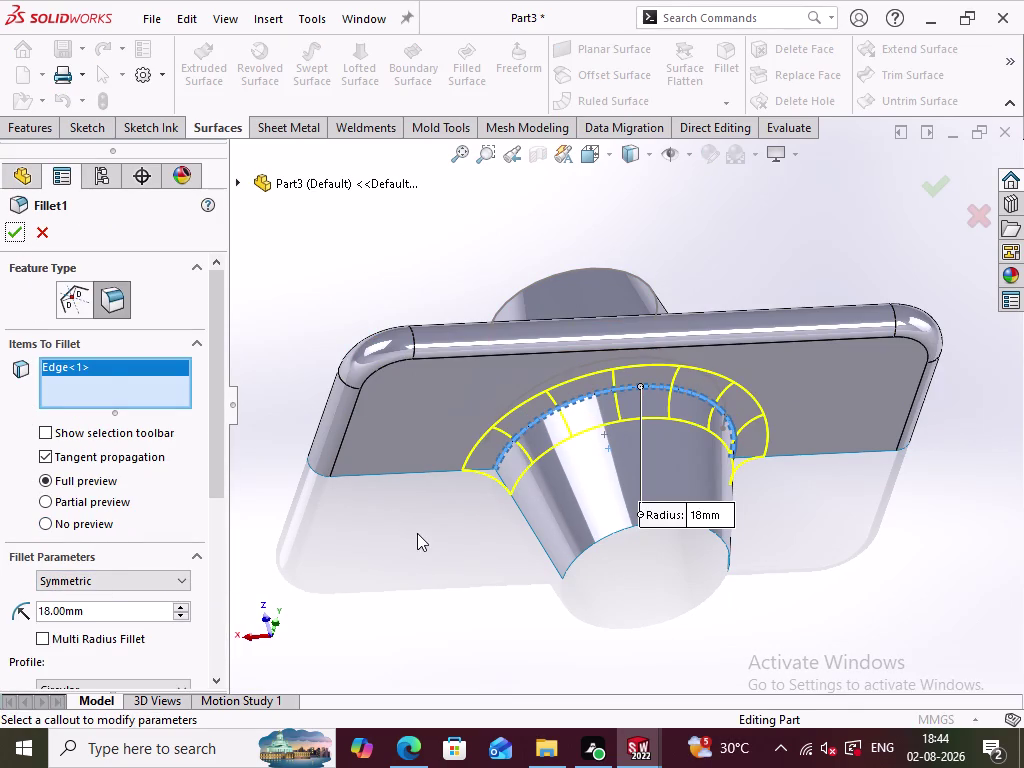
Add the hole edge on the plate's other side and confirm Fillet1 on both edges.
middle_drag(519, 483, 646, 581)
scroll(down, 3)
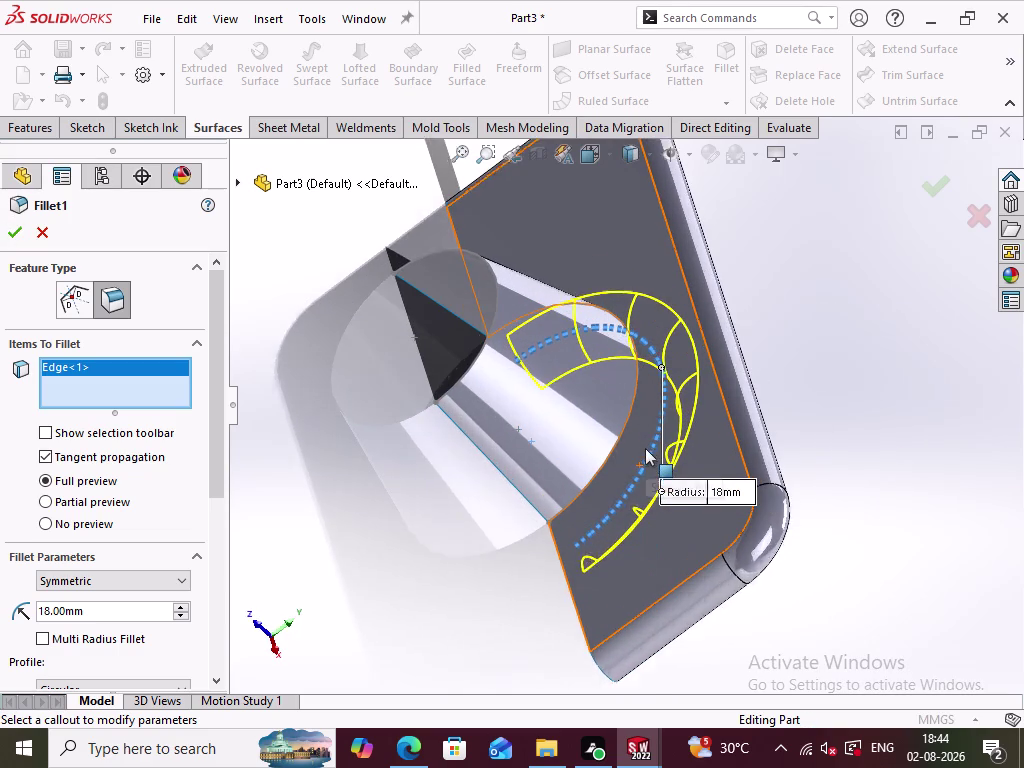
click(643, 462)
middle_drag(625, 490, 586, 462)
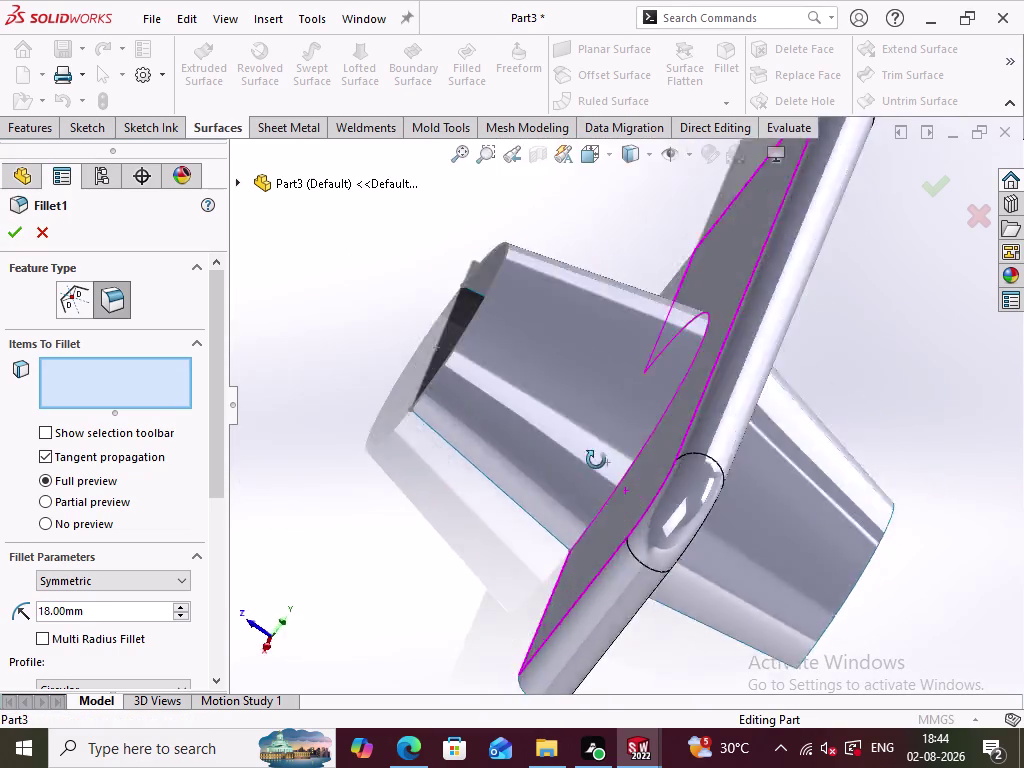
middle_drag(586, 462, 622, 534)
middle_drag(584, 543, 535, 543)
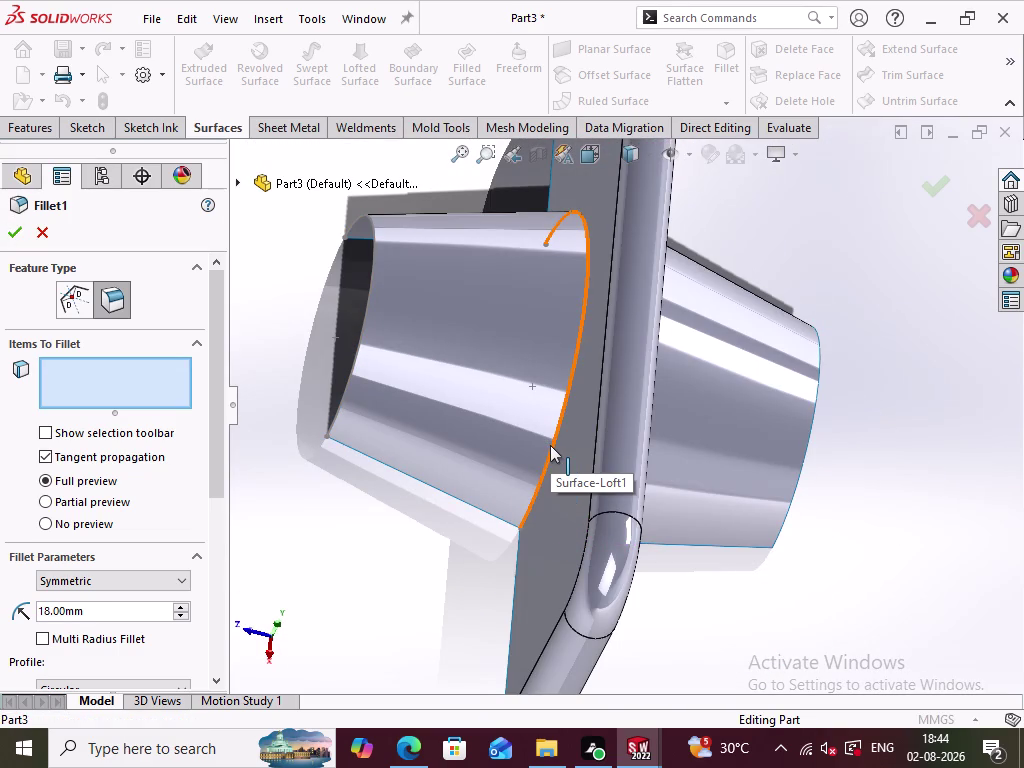
click(550, 445)
middle_drag(555, 481, 519, 460)
middle_drag(519, 460, 509, 446)
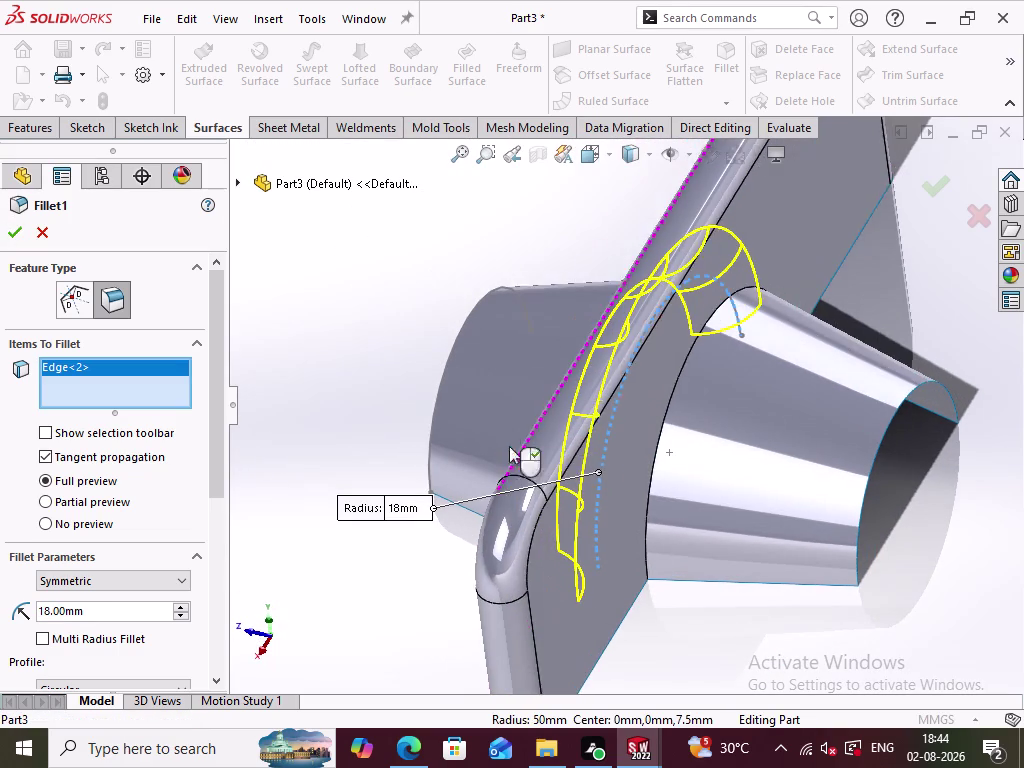
click(647, 497)
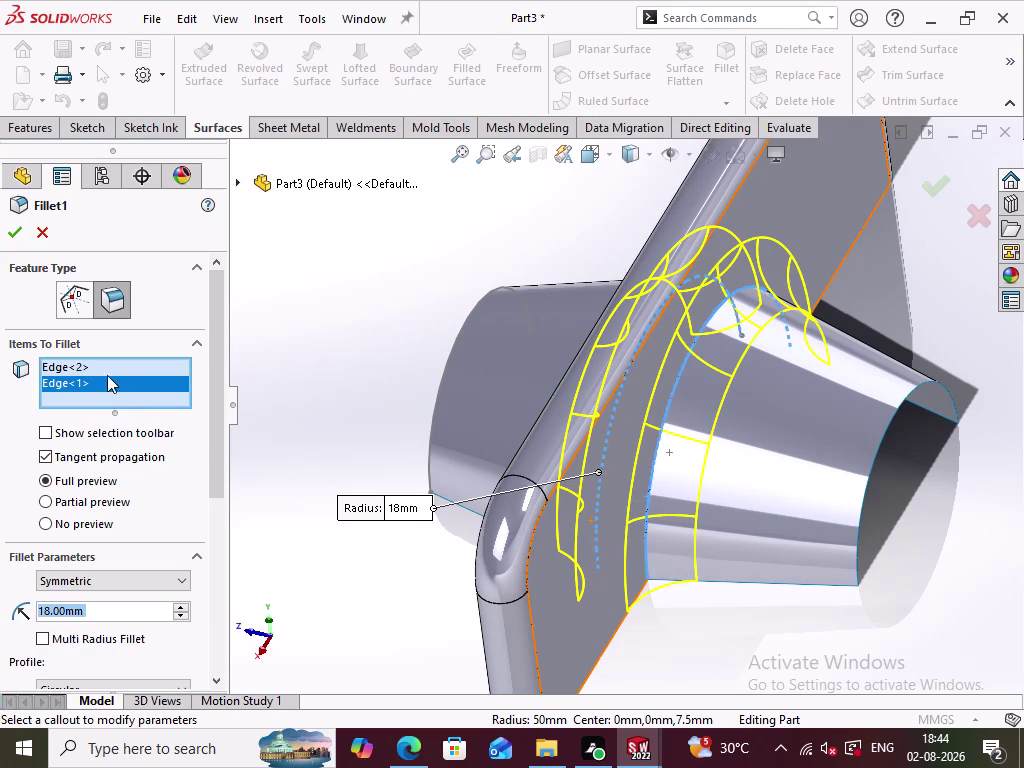
click(16, 235)
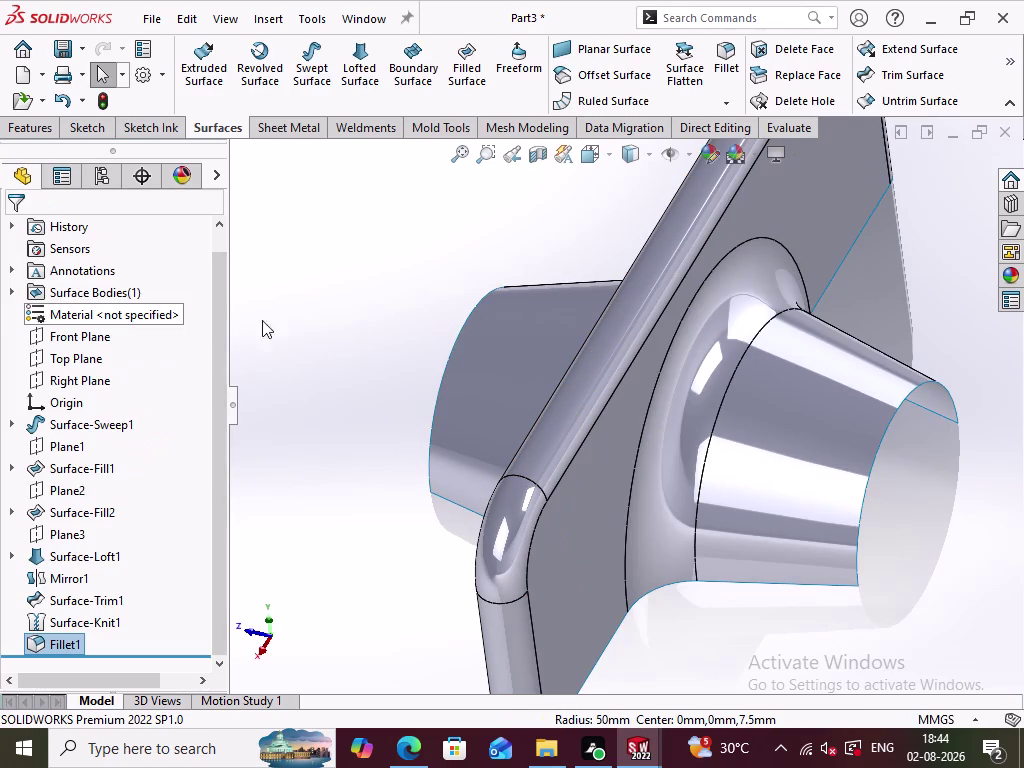
Orbit and zoom to inspect the 18 mm fillets on both sides.
middle_drag(432, 414, 477, 429)
click(319, 360)
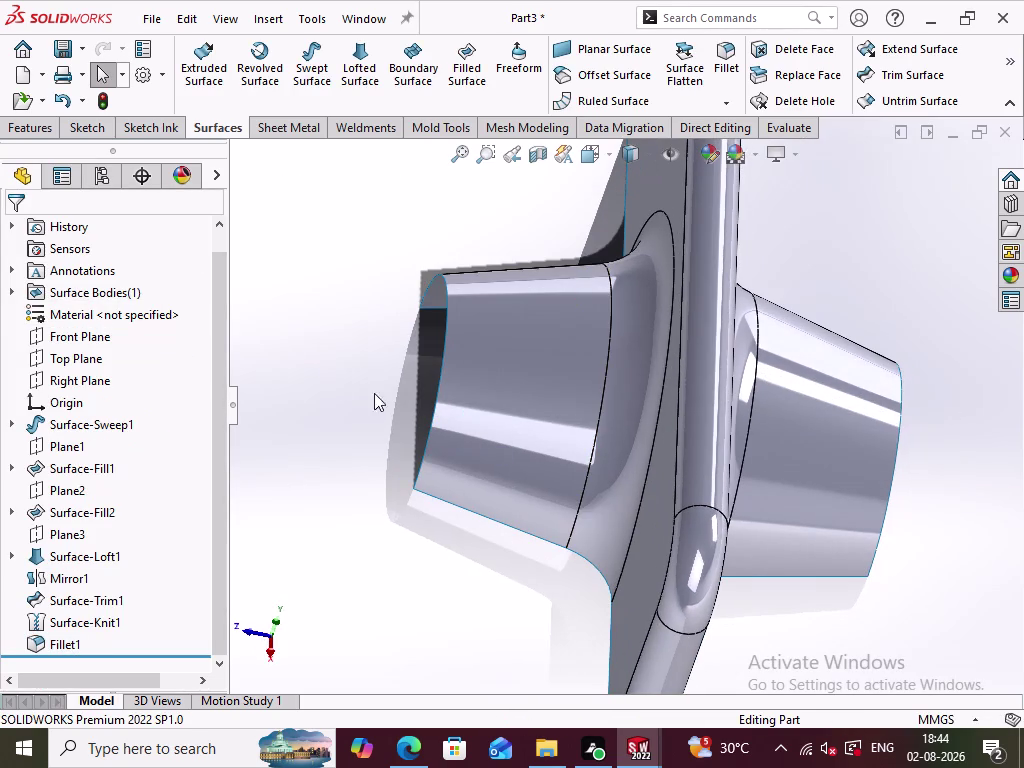
scroll(up, 3)
middle_drag(504, 466, 463, 434)
scroll(up, 3)
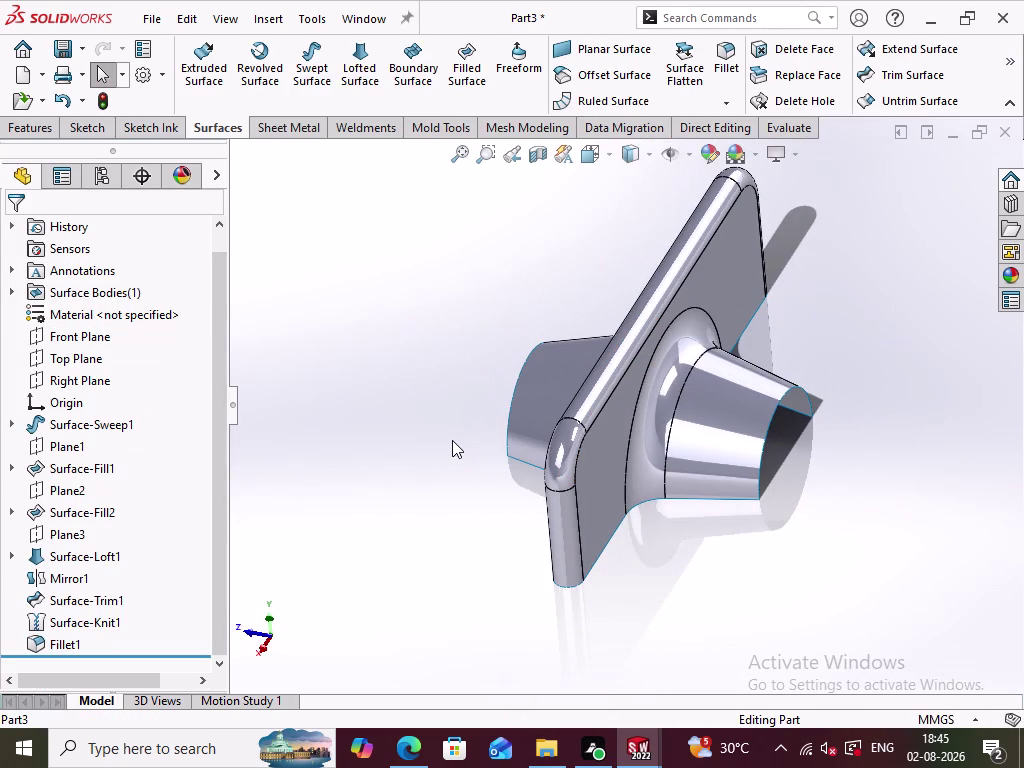
click(335, 365)
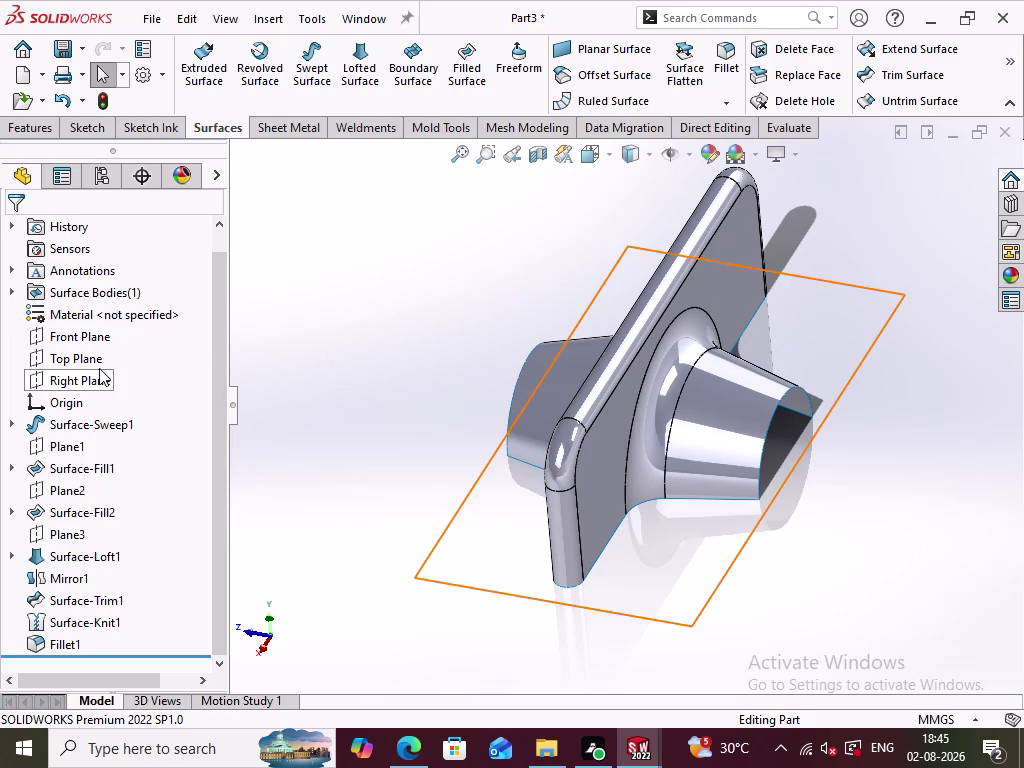
Start a sketch on the Top Plane and draw a circle below the plate.
click(99, 368)
click(114, 350)
scroll(up, 3)
scroll(down, 3)
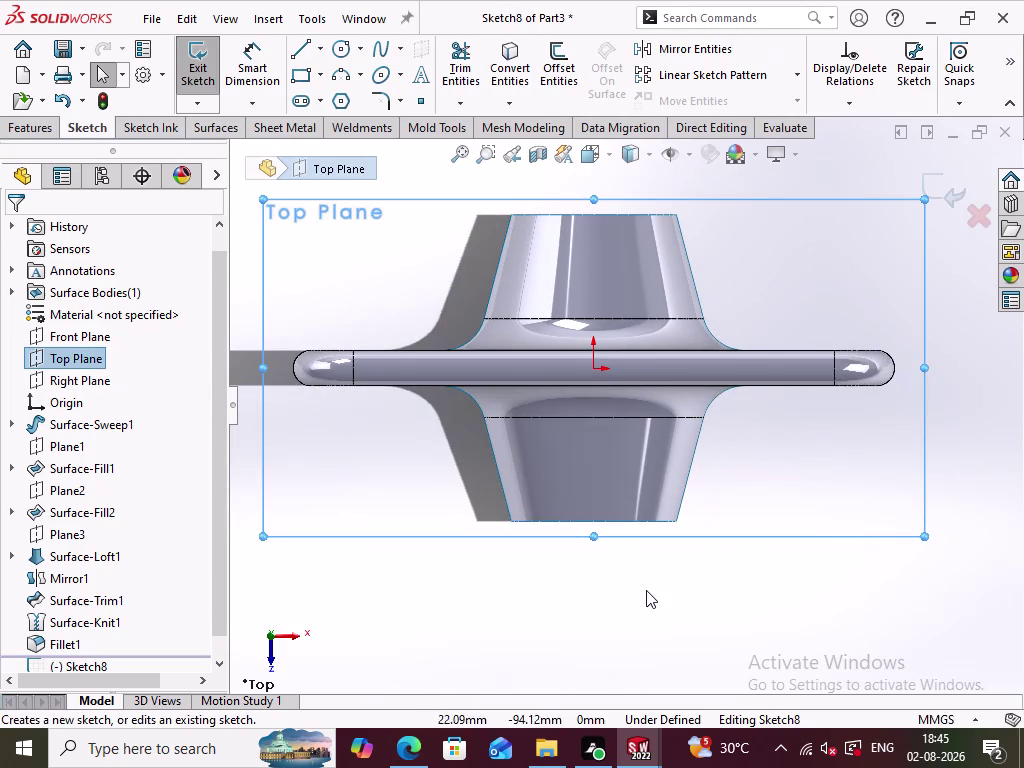
click(646, 590)
scroll(up, 3)
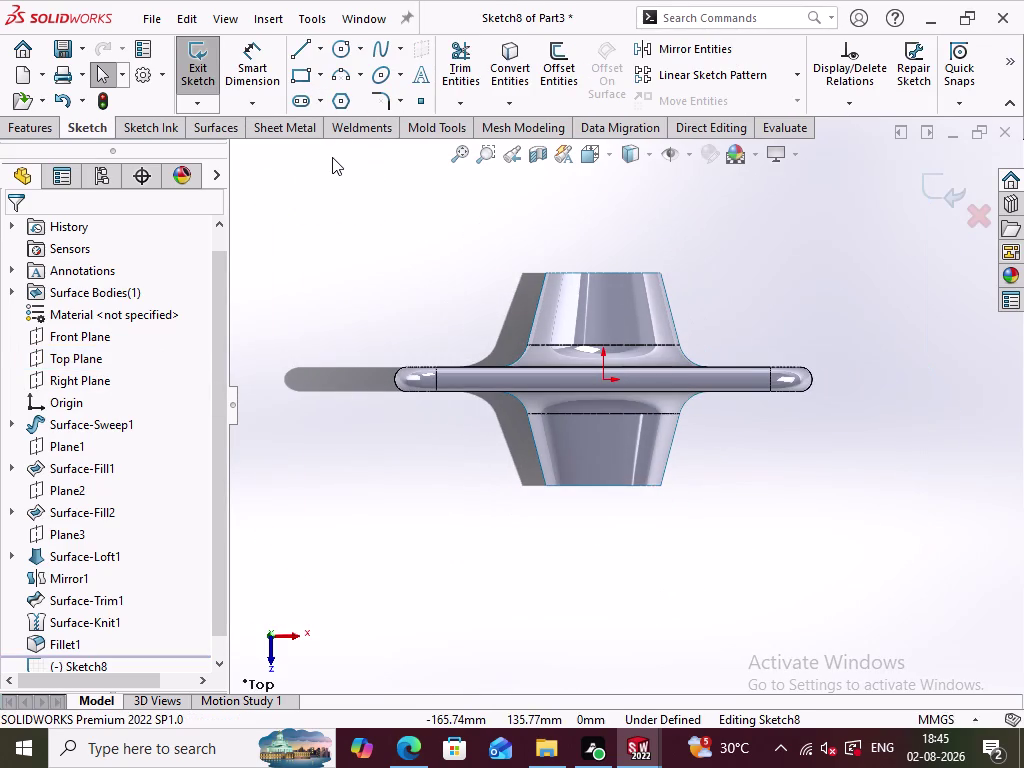
click(346, 49)
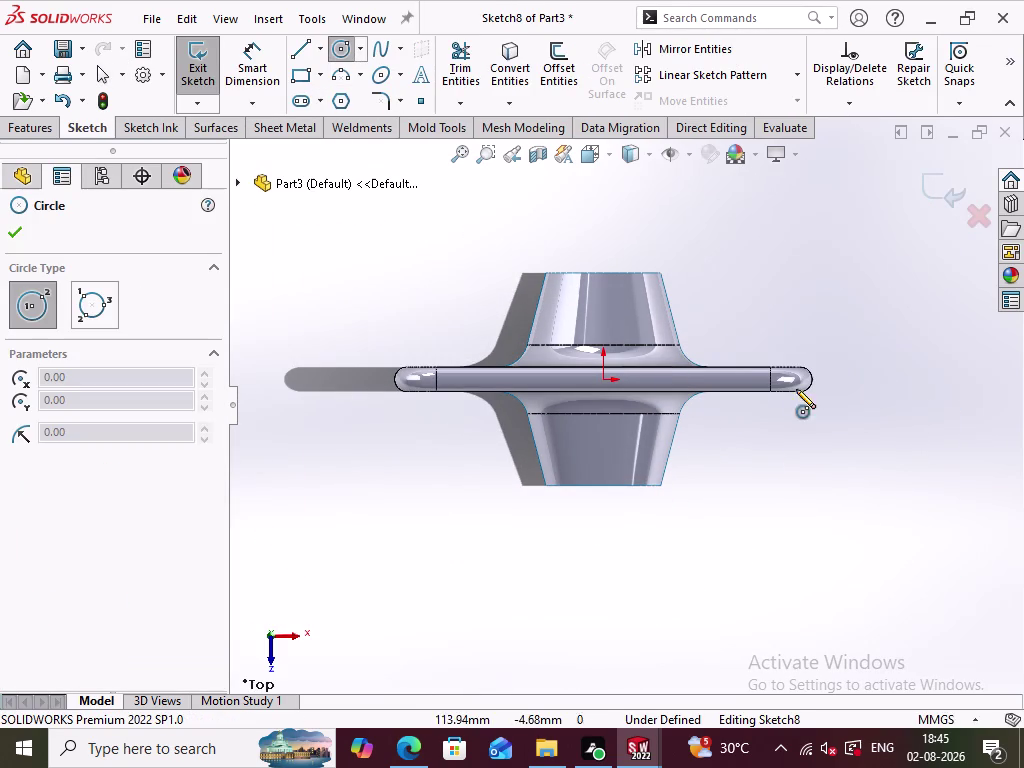
click(687, 446)
click(709, 488)
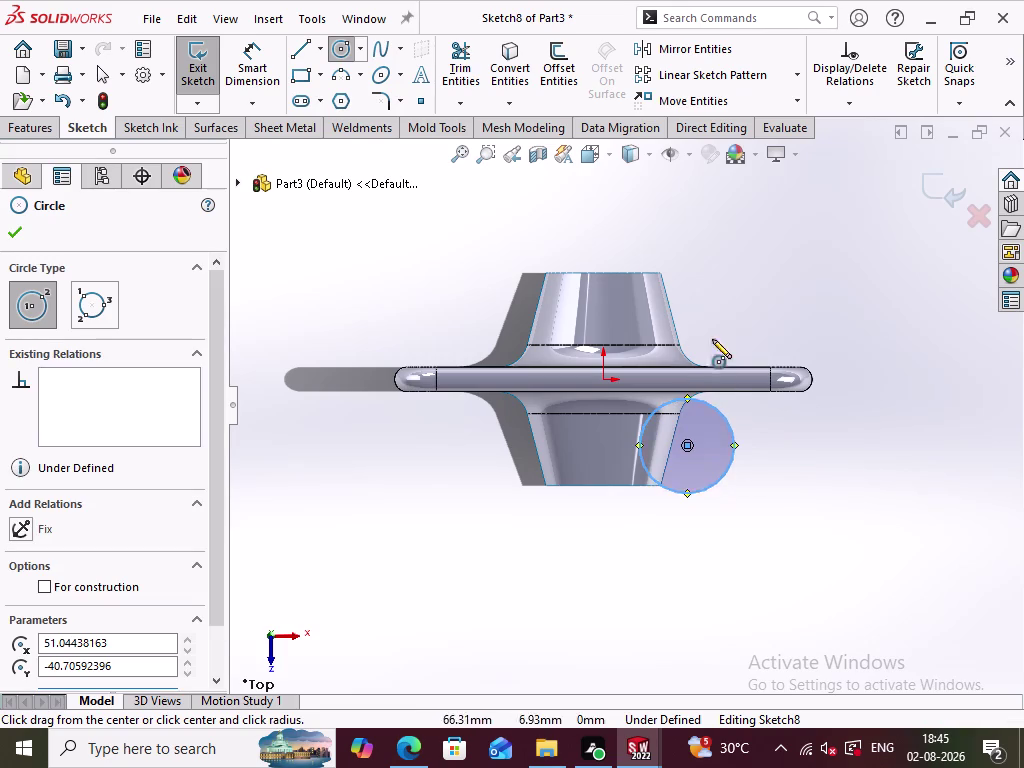
click(271, 67)
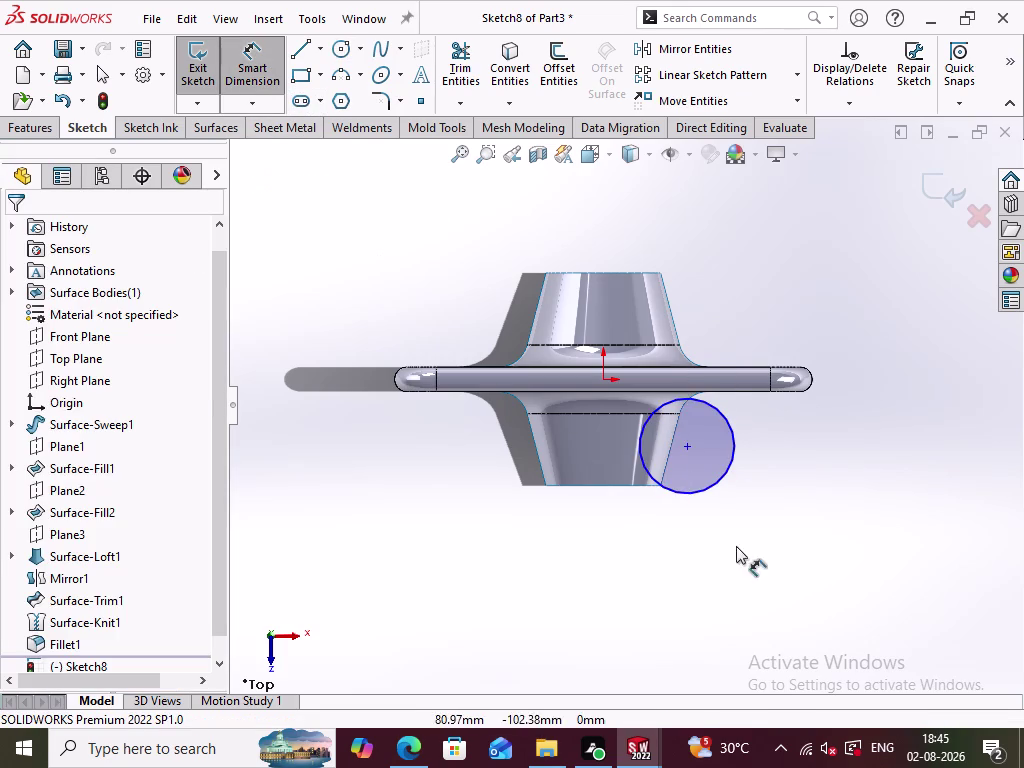
Dimension the circle diameter to 30 mm.
click(725, 473)
click(790, 518)
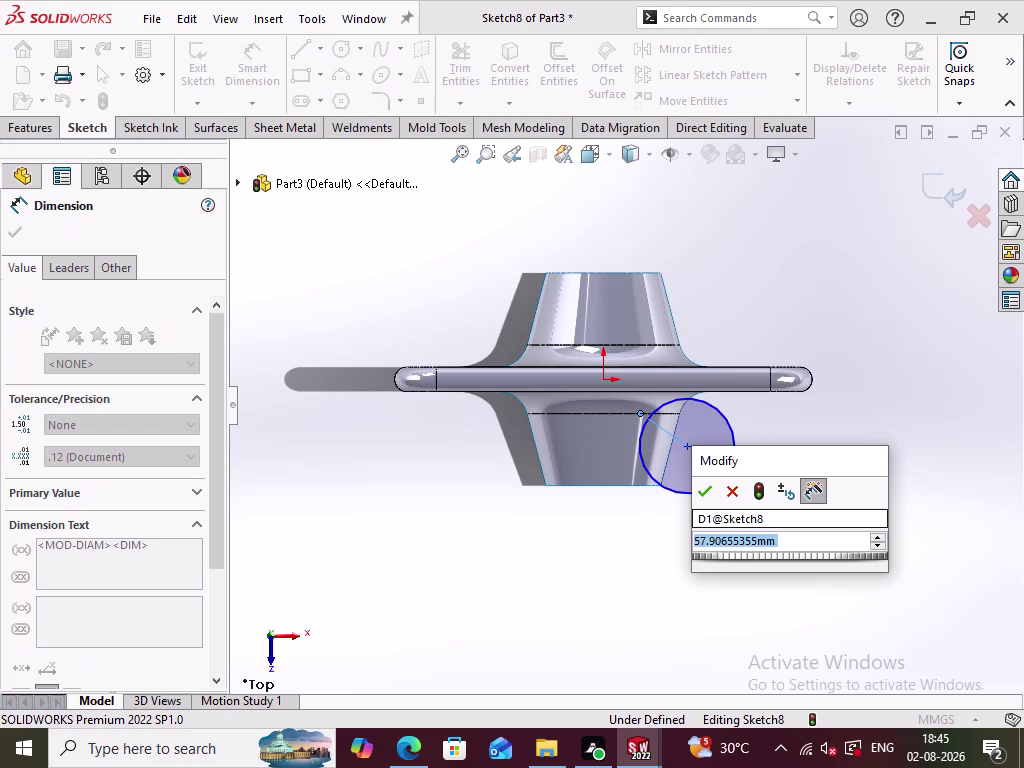
text(30)
key(Return)
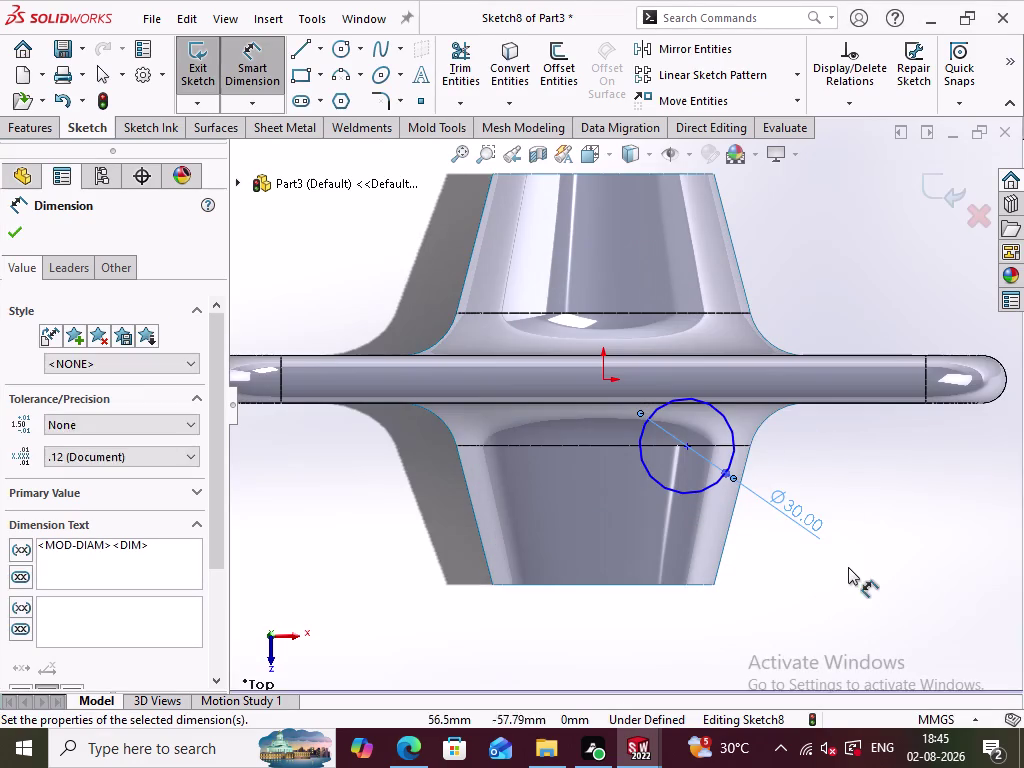
click(850, 568)
Dimension the circle centre 22 mm above the nozzle's bottom edge.
scroll(up, 3)
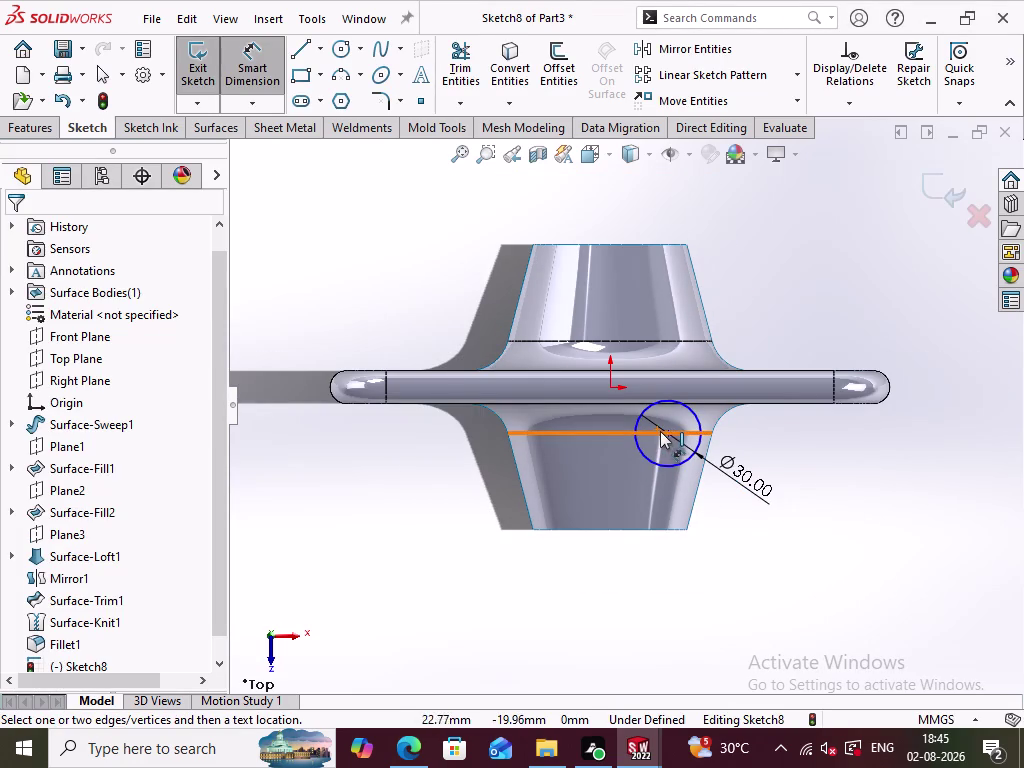
click(668, 434)
click(676, 531)
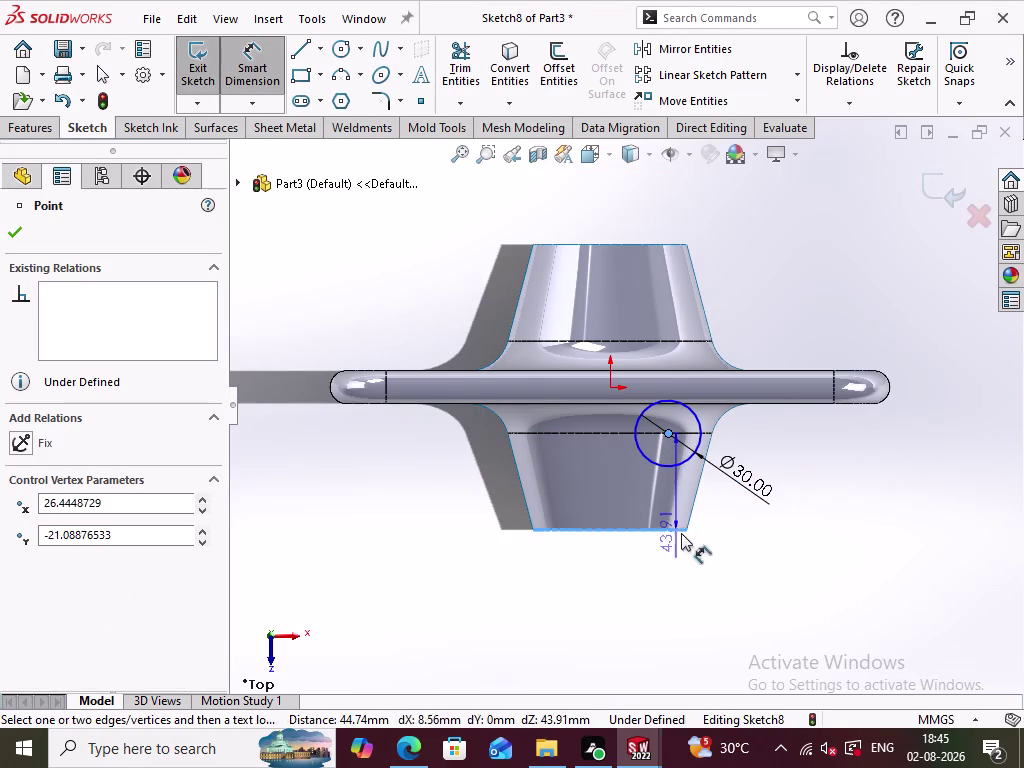
click(836, 488)
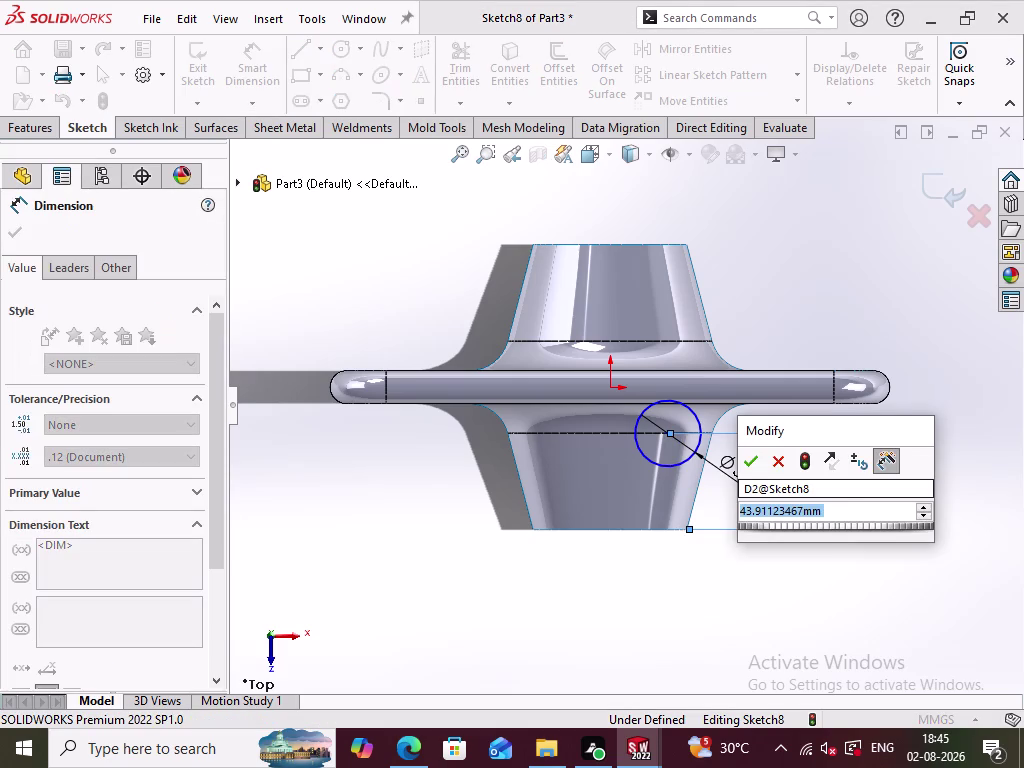
text(22)
key(Return)
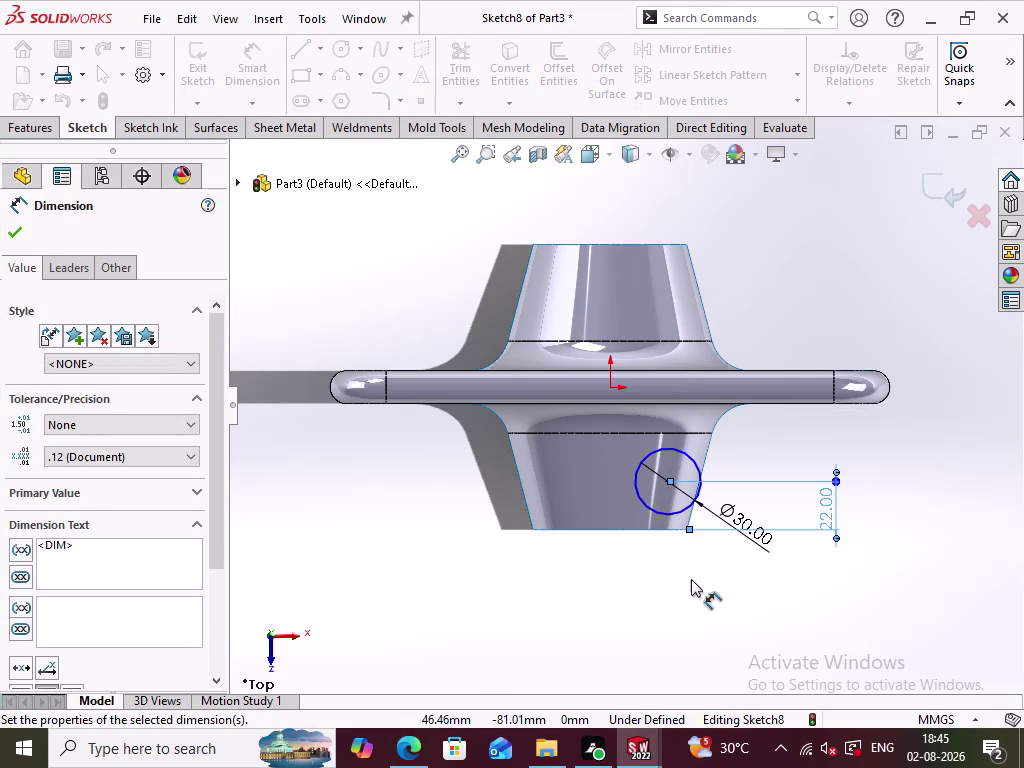
click(691, 581)
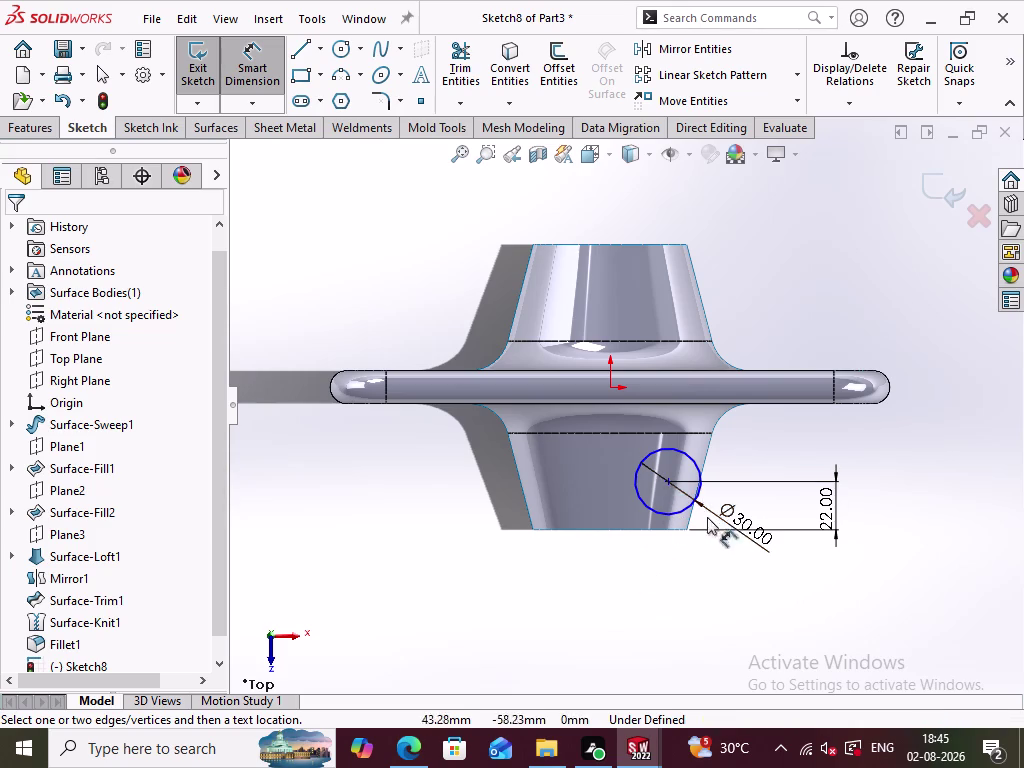
Dimension the circle centre 30 mm horizontally from the origin.
click(665, 479)
click(609, 389)
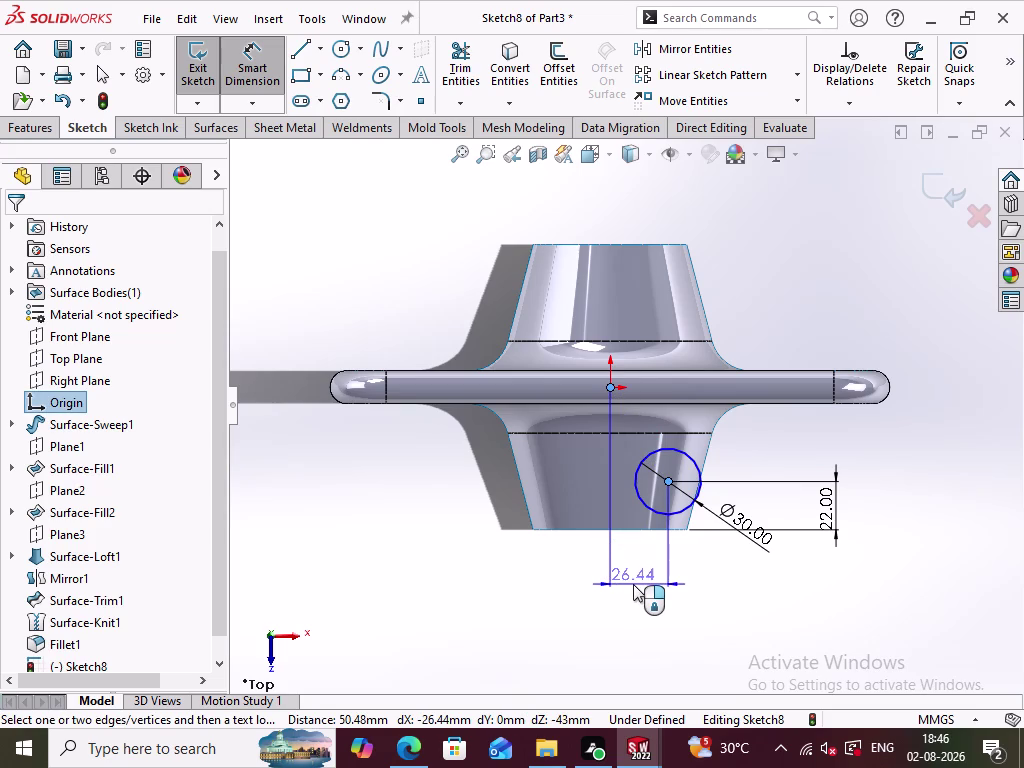
click(635, 584)
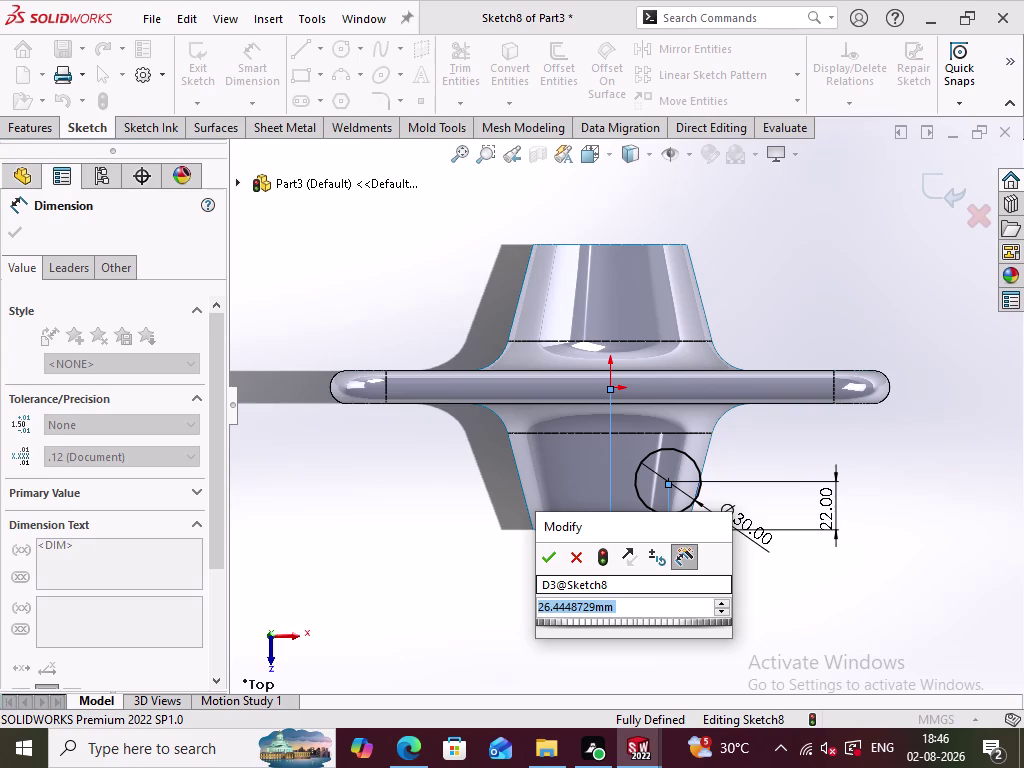
text(3)
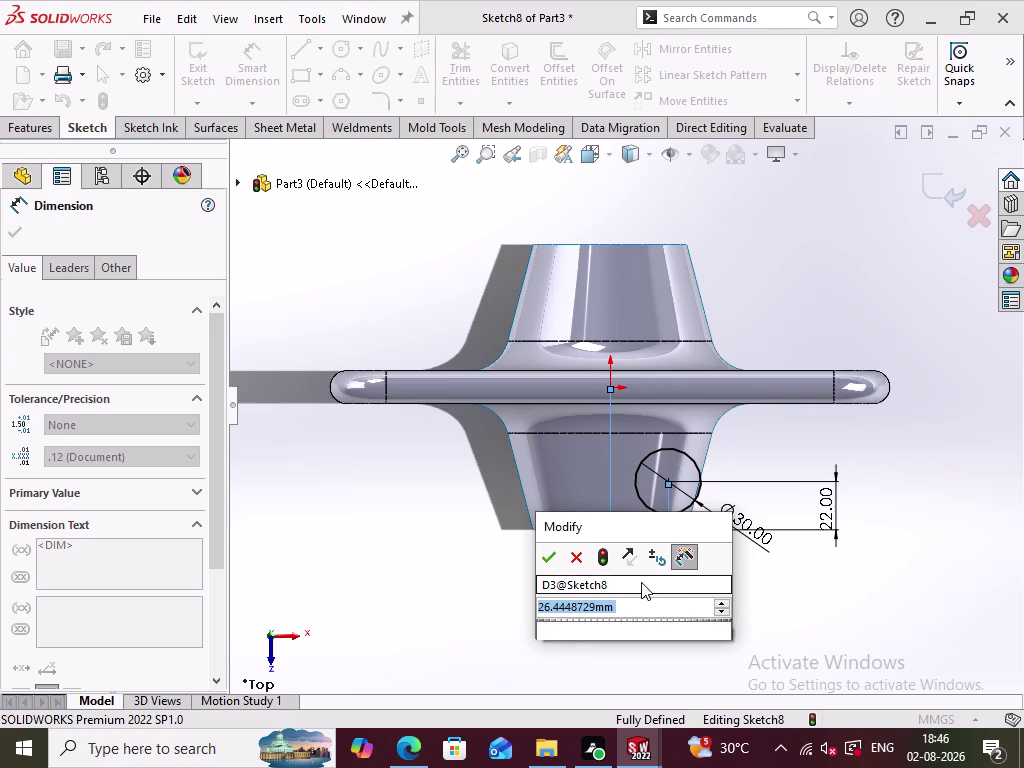
text(0)
key(Return)
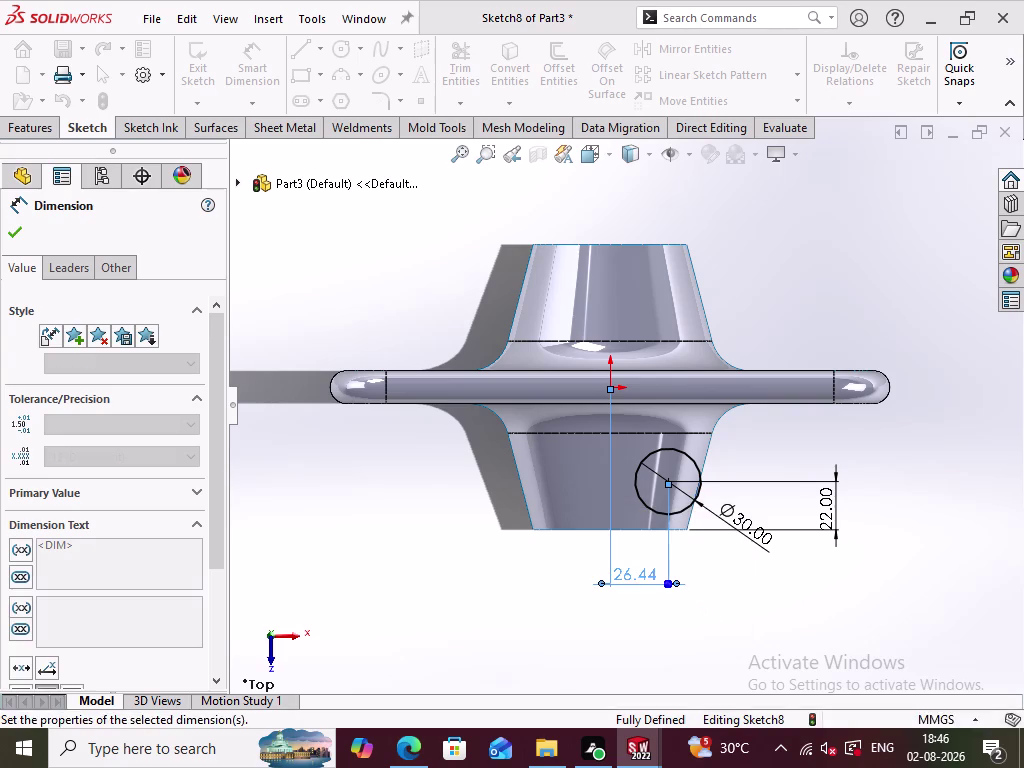
click(488, 587)
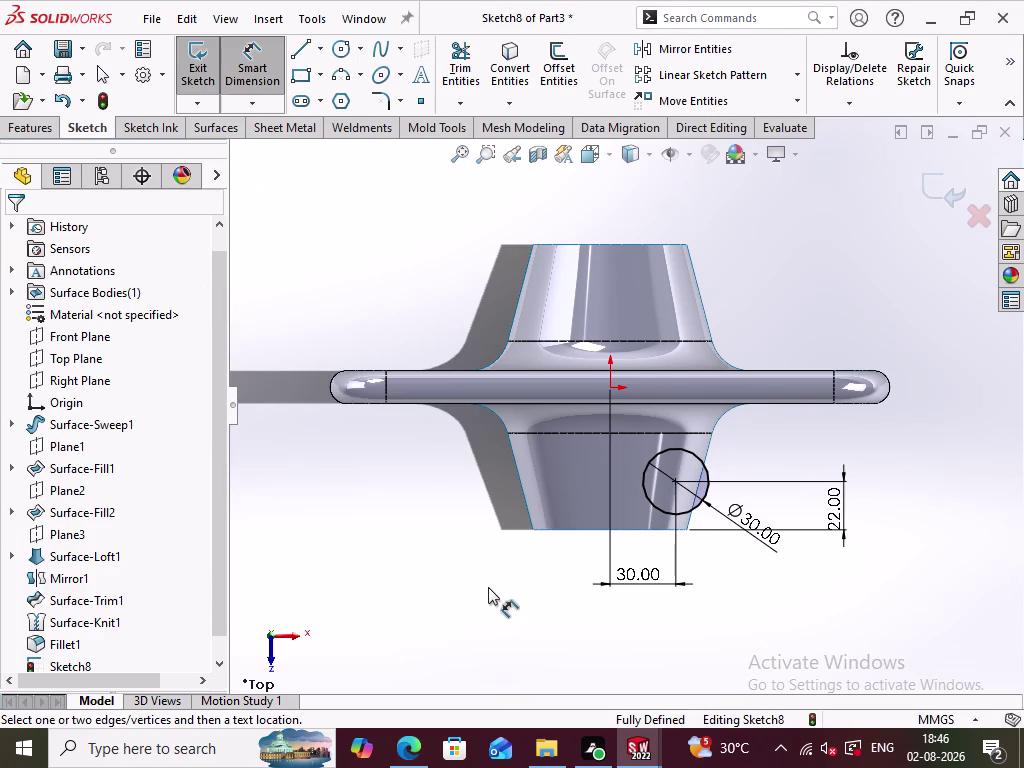
middle_drag(487, 586, 483, 408)
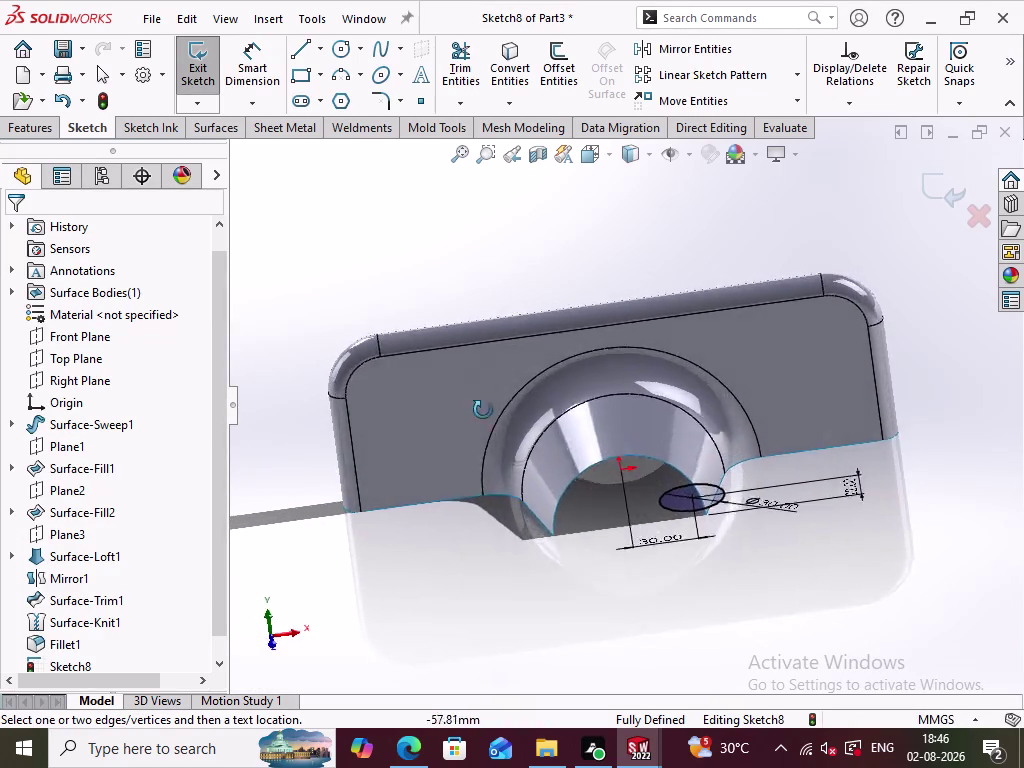
Orbit to check the circle placement and exit Sketch8.
middle_drag(483, 408, 492, 583)
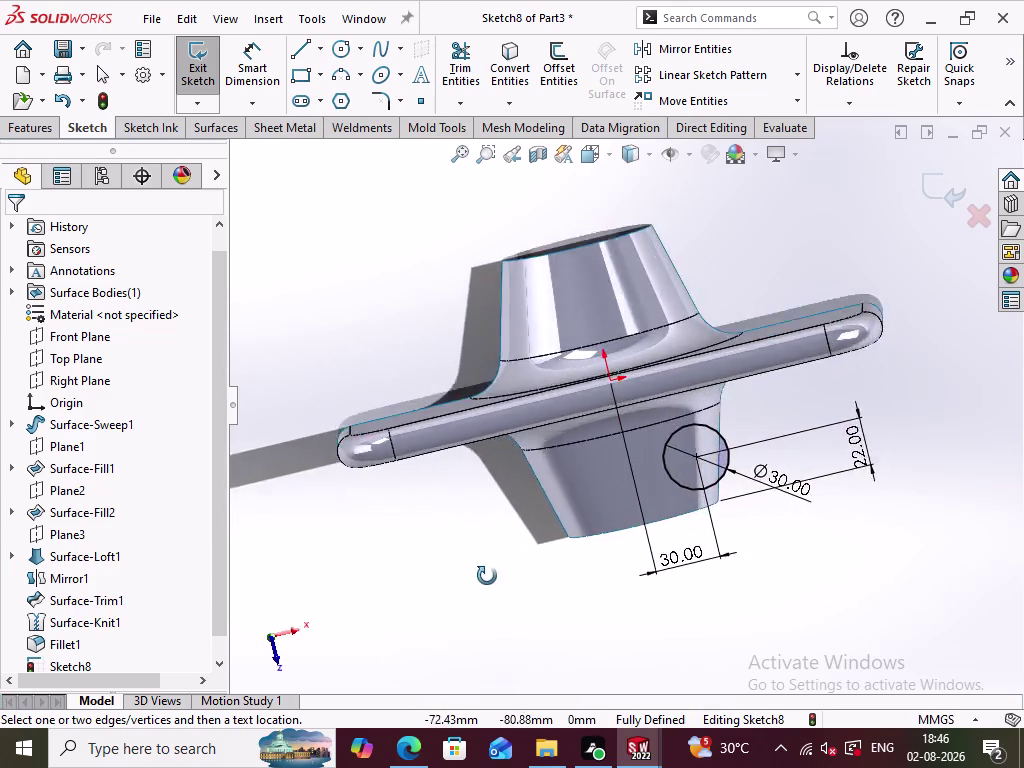
middle_drag(492, 583, 384, 463)
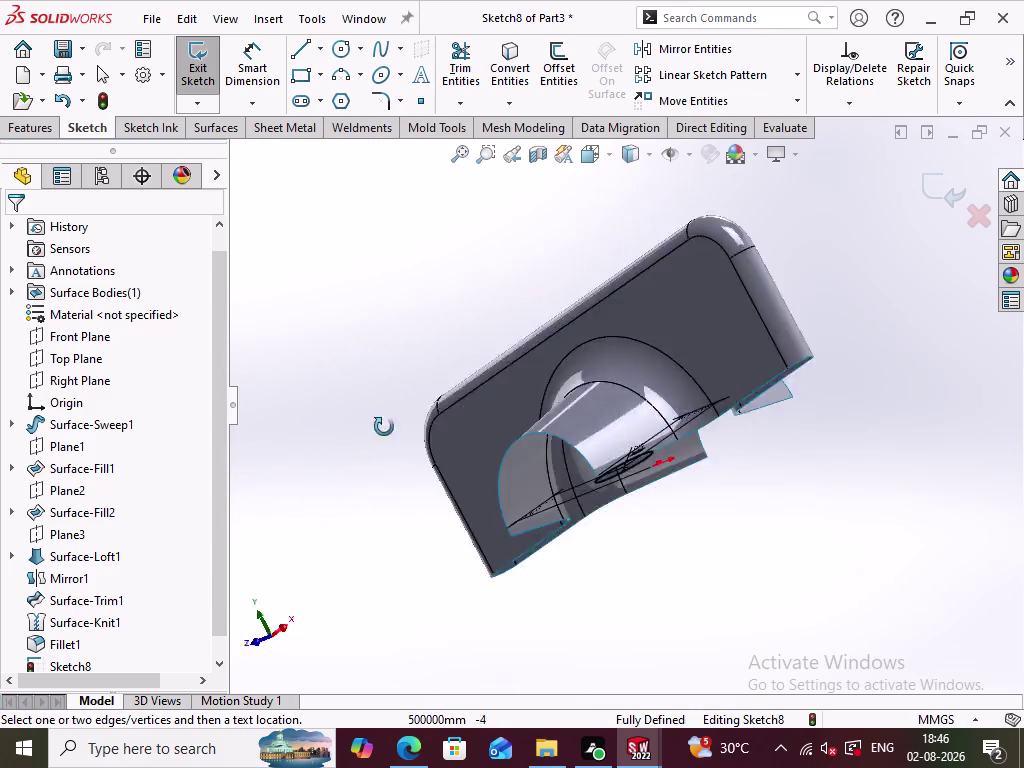
middle_drag(384, 463, 412, 526)
click(933, 187)
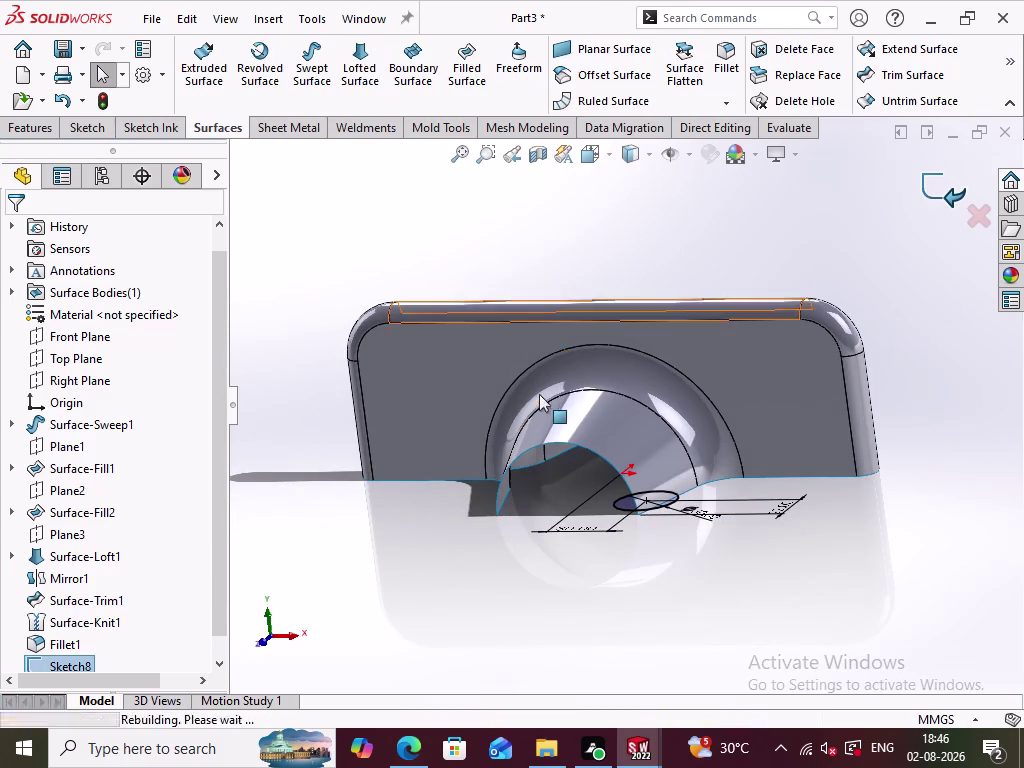
middle_drag(741, 529, 722, 572)
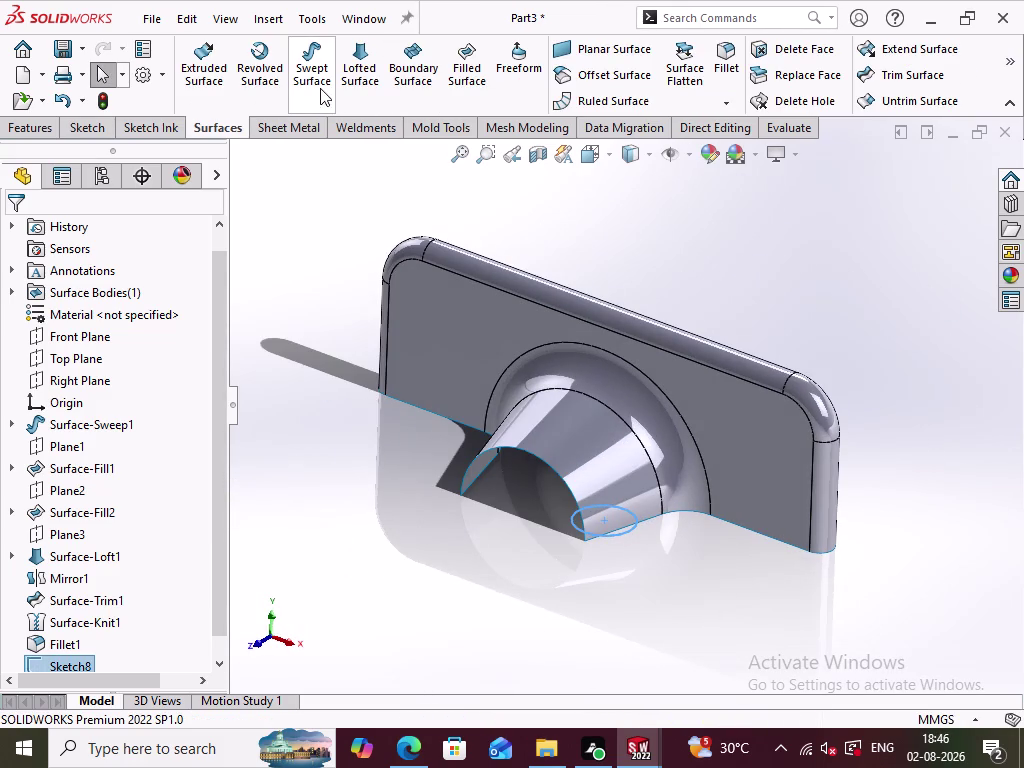
click(203, 67)
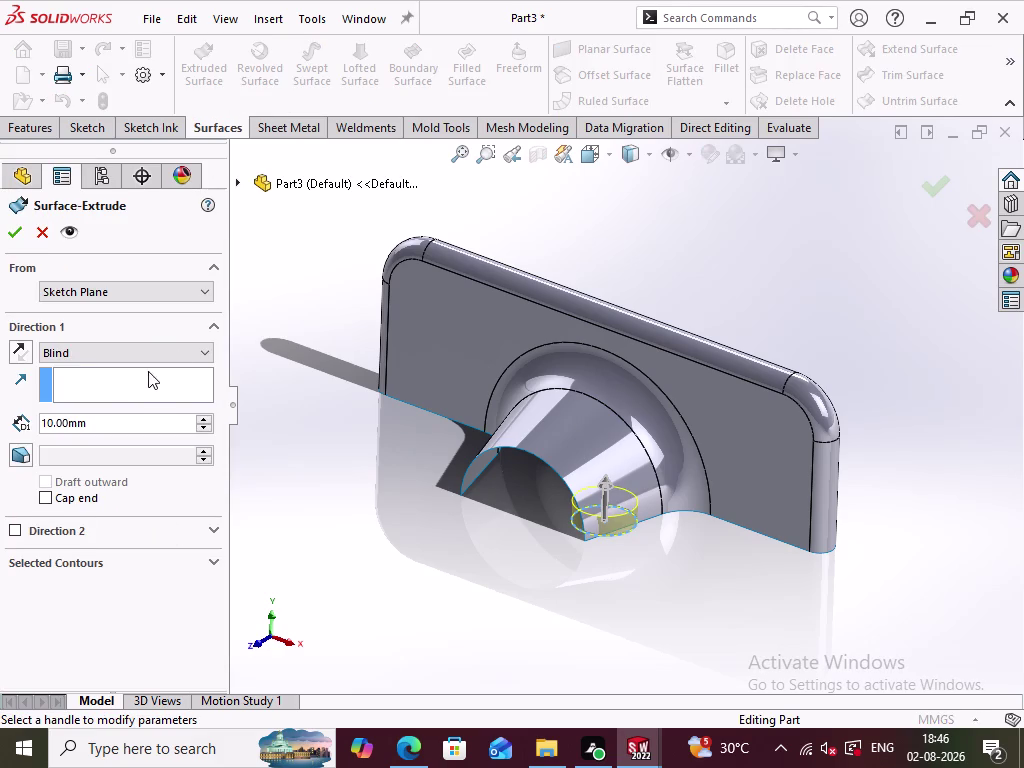
Try an Up To Surface end condition with the filleted plate as the limit.
click(177, 355)
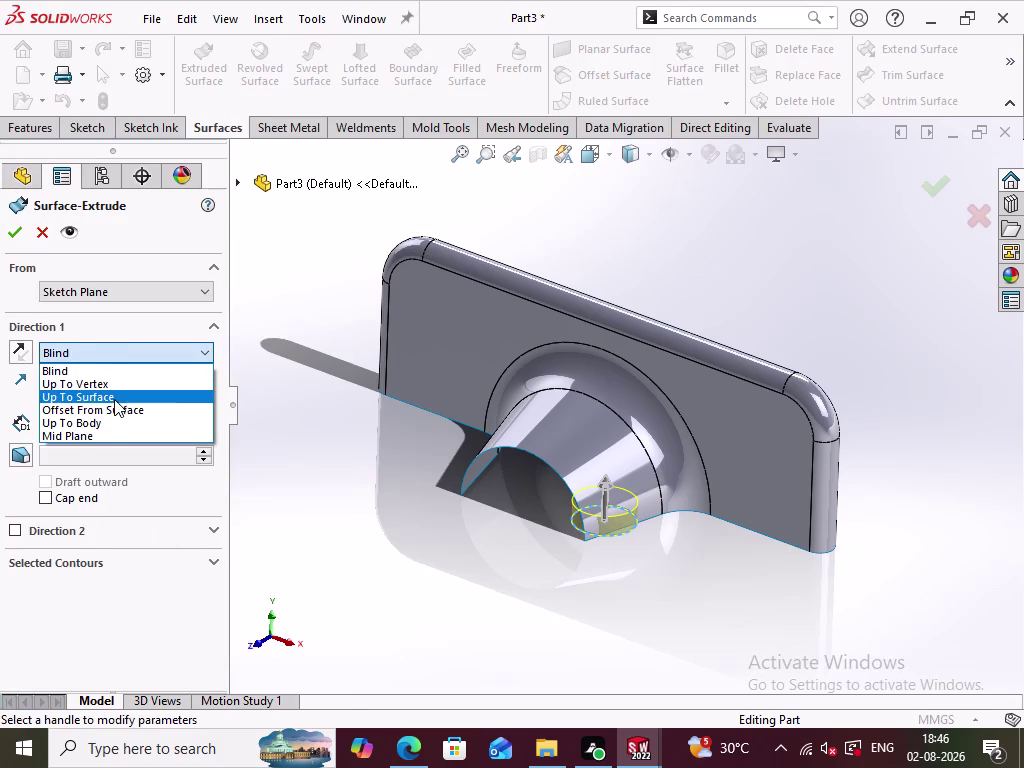
double_click(114, 396)
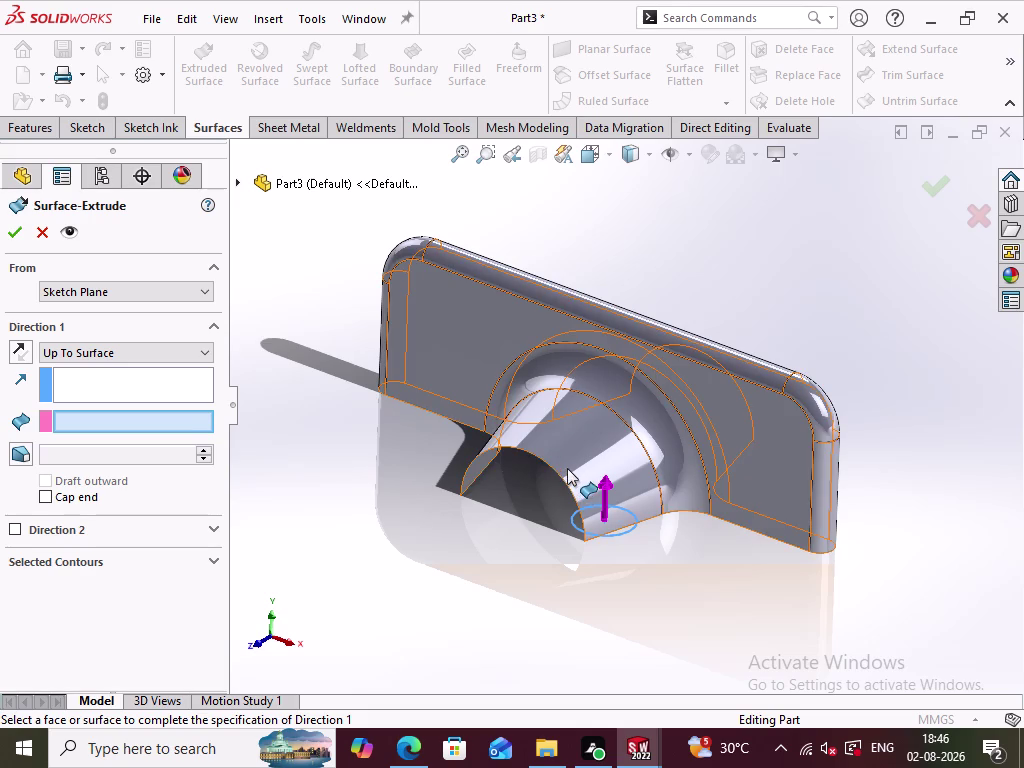
click(631, 487)
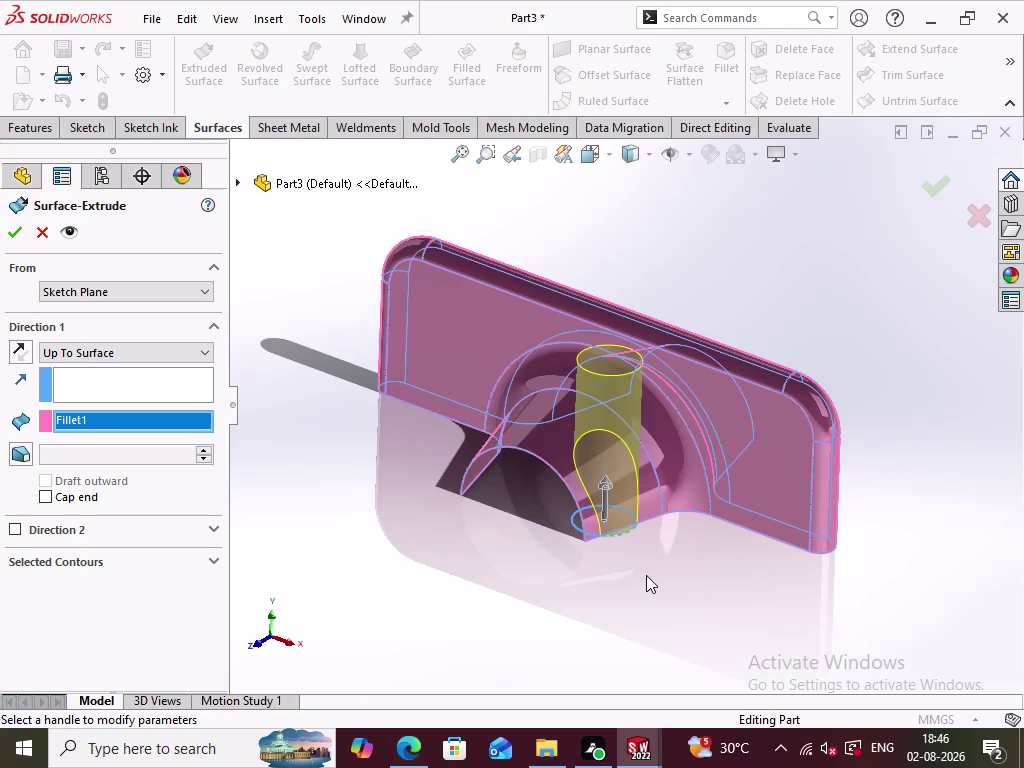
middle_drag(646, 575, 630, 567)
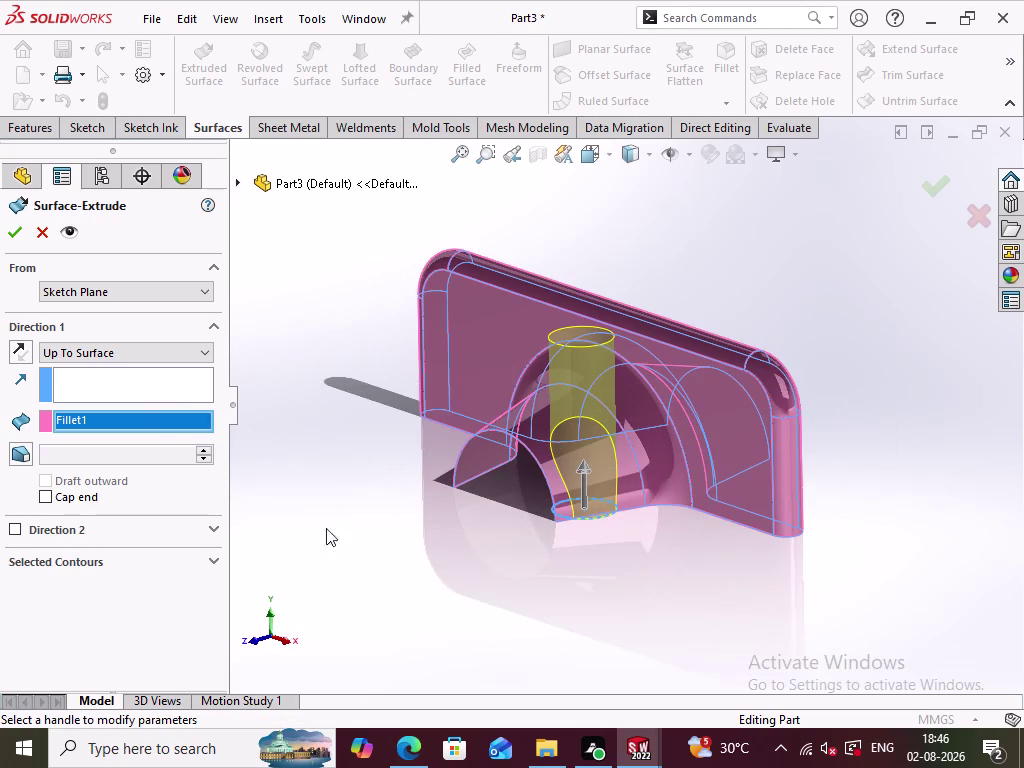
Switch the end condition to Up To Body on Fillet1 and confirm Surface-Extrude1.
click(185, 354)
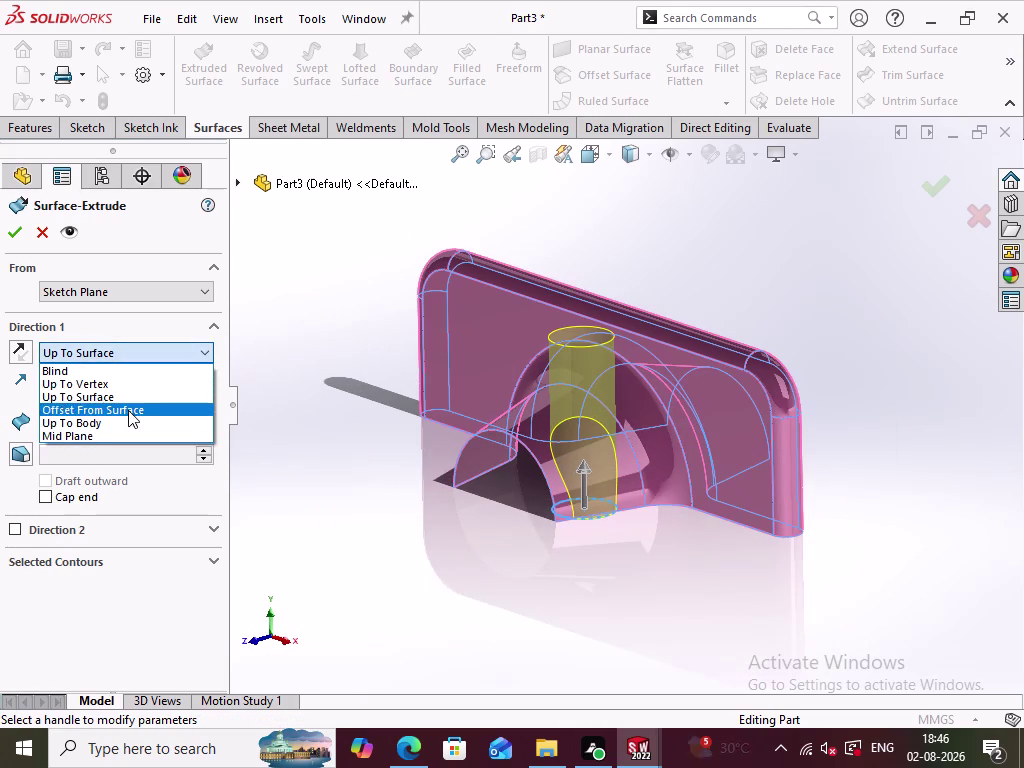
click(110, 421)
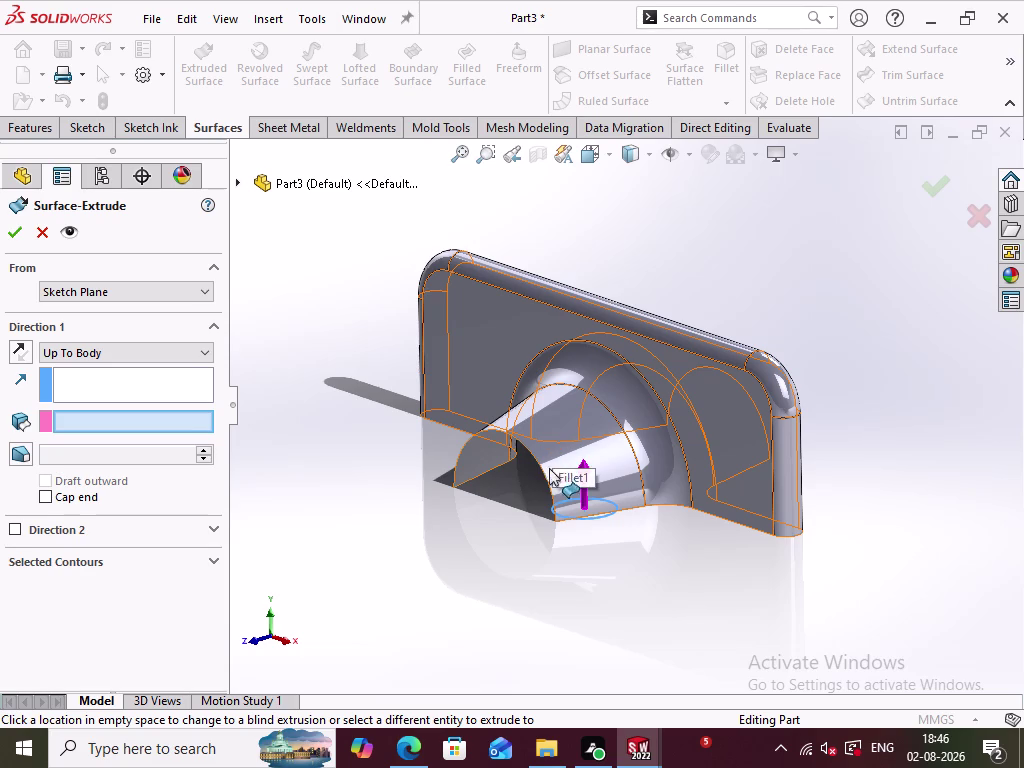
click(549, 450)
middle_drag(469, 558, 559, 567)
click(19, 237)
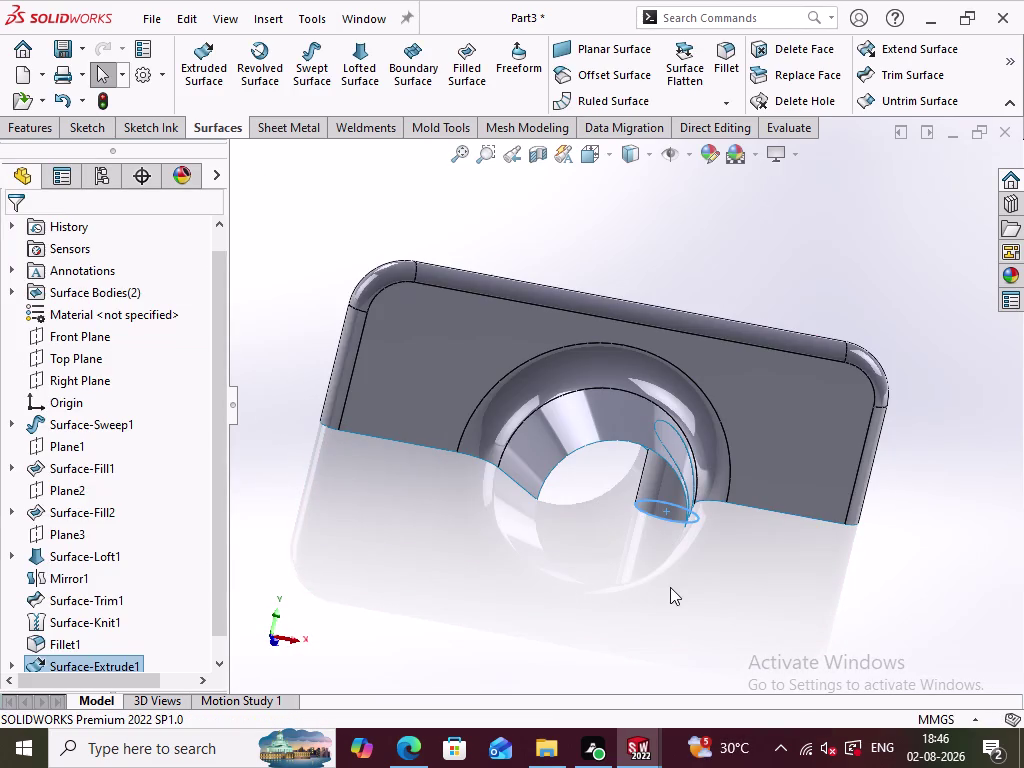
click(670, 587)
middle_drag(754, 587, 651, 589)
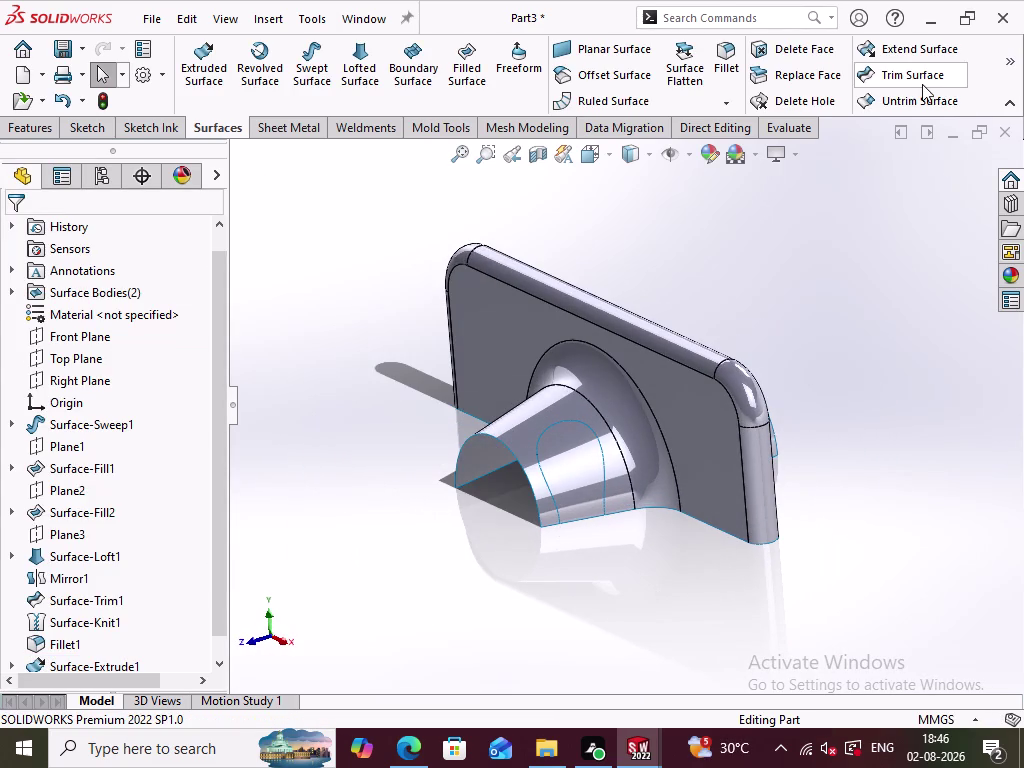
Start Trim Surface and pick the fillet surface as the trimming tool.
click(922, 84)
click(523, 434)
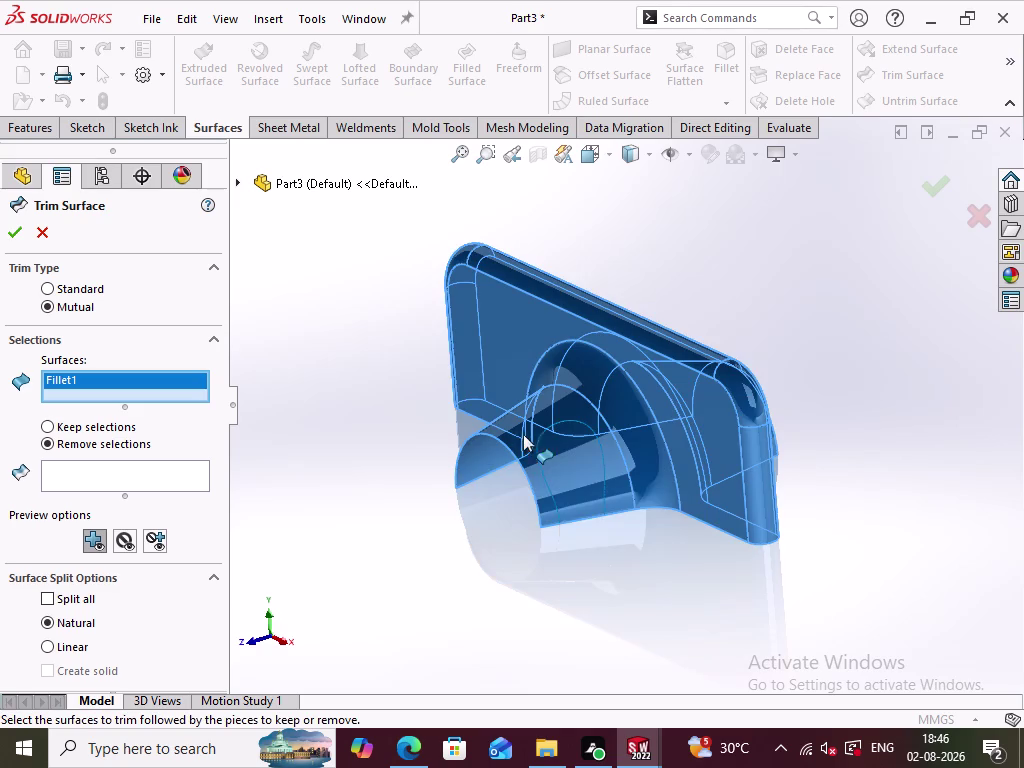
click(57, 287)
drag(442, 504, 409, 501)
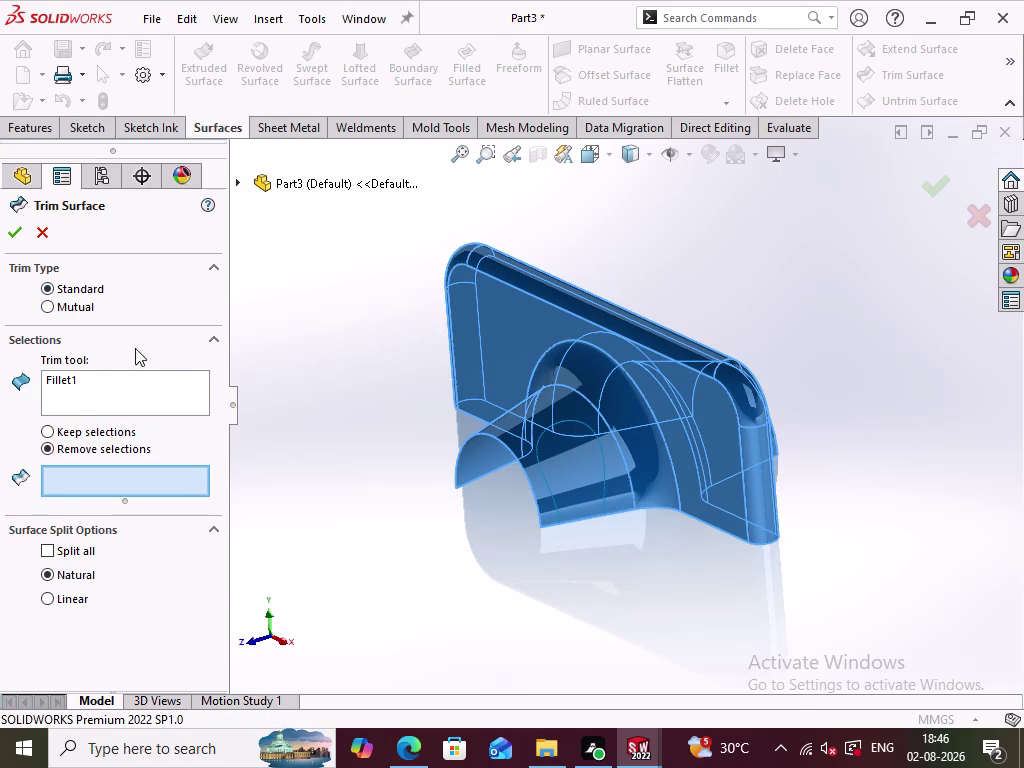
right_click(132, 386)
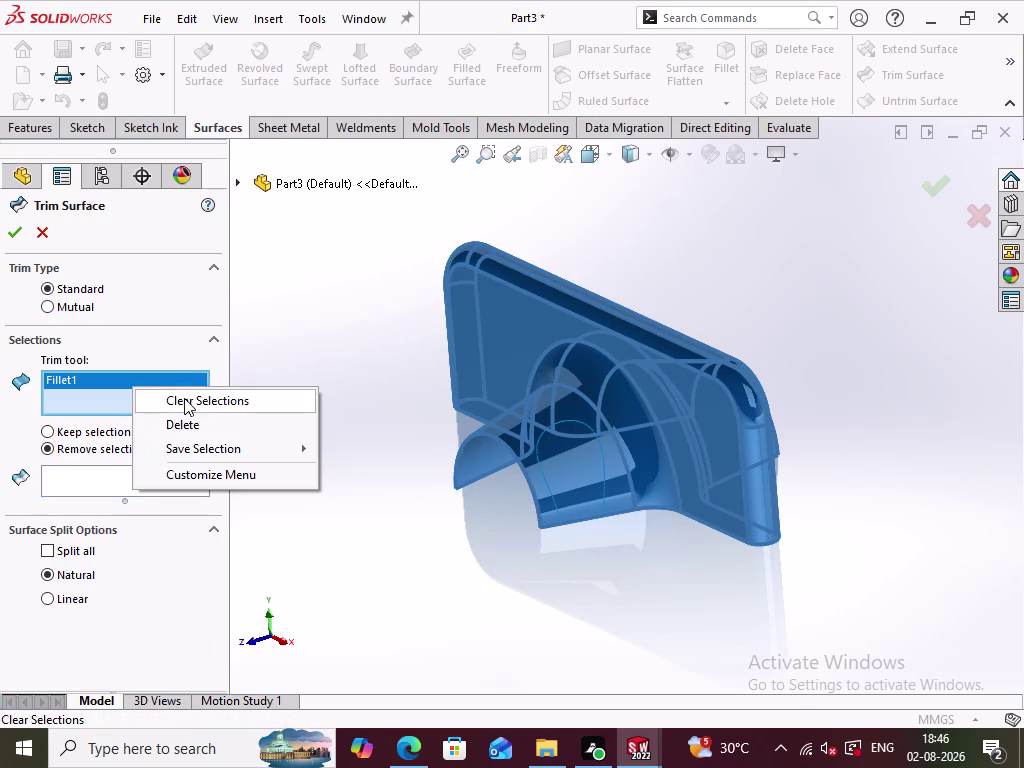
click(186, 399)
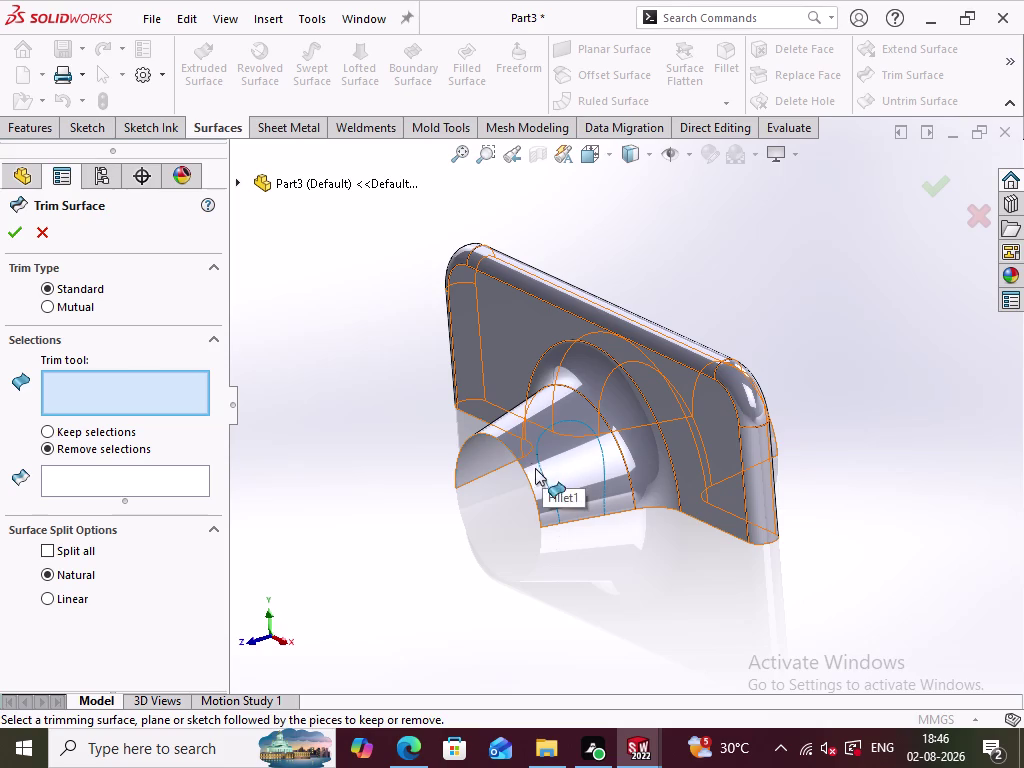
click(538, 473)
middle_drag(466, 513, 456, 505)
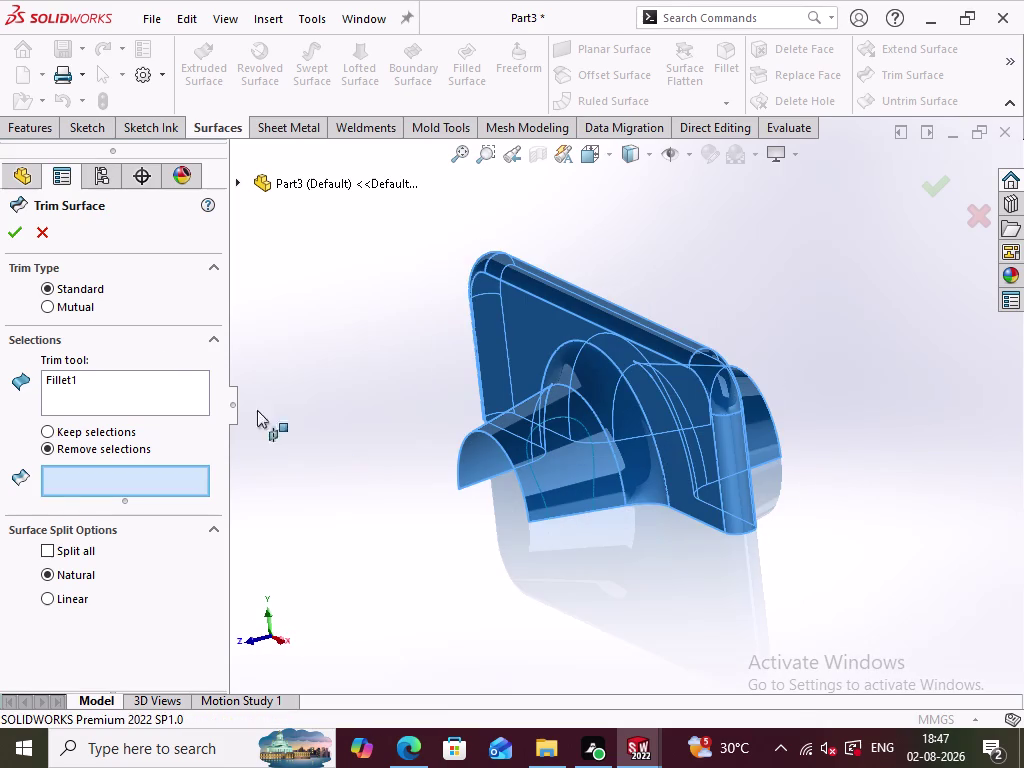
Switch Trim Type to Mutual and select both Fillet1 and Surface-Extrude1.
click(61, 304)
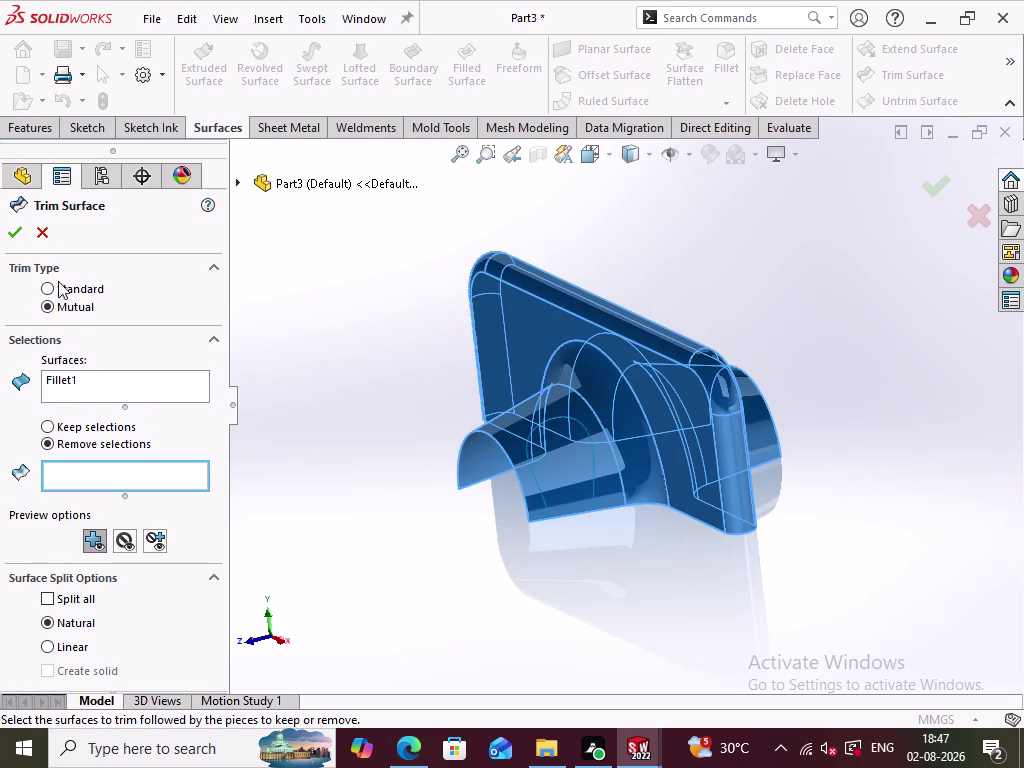
right_click(100, 391)
click(163, 407)
drag(783, 618, 749, 547)
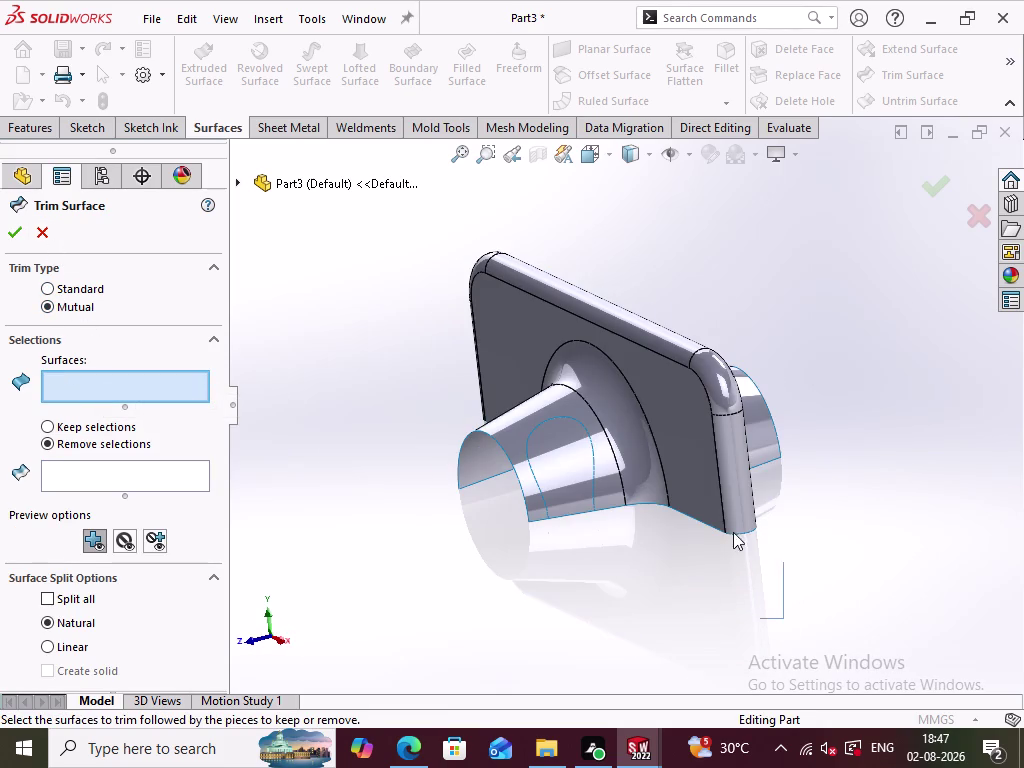
drag(749, 547, 425, 246)
middle_drag(443, 512, 538, 453)
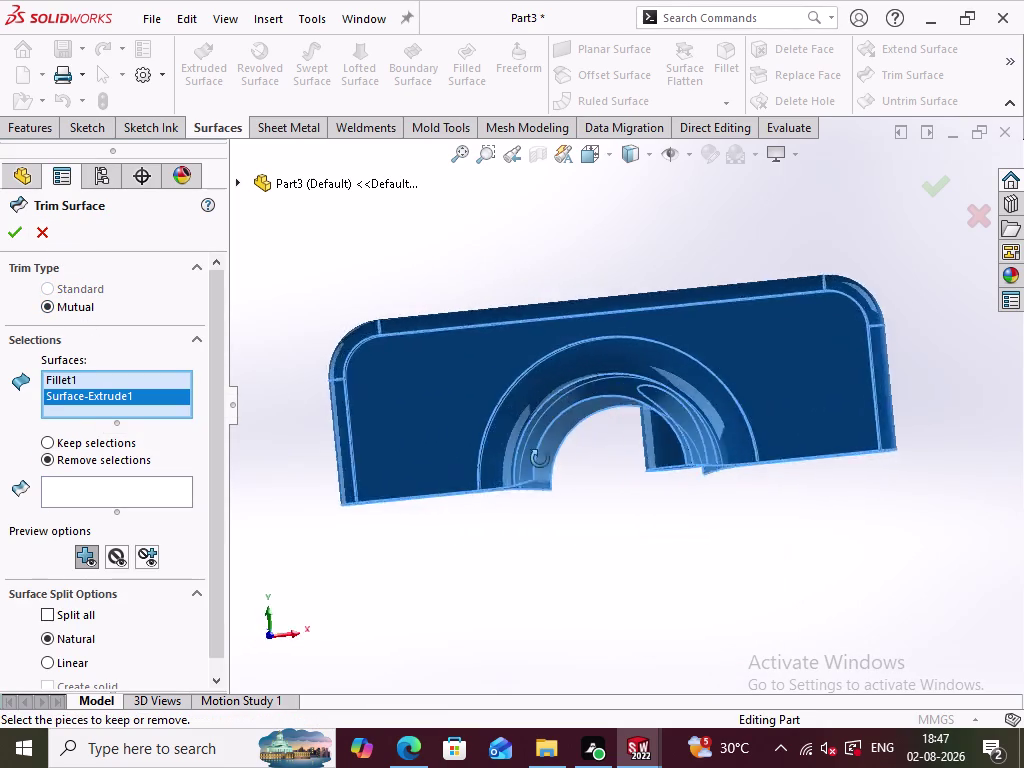
middle_drag(538, 453, 460, 541)
Mark the nozzle piece inside the slot and the extruded piece for removal.
click(139, 495)
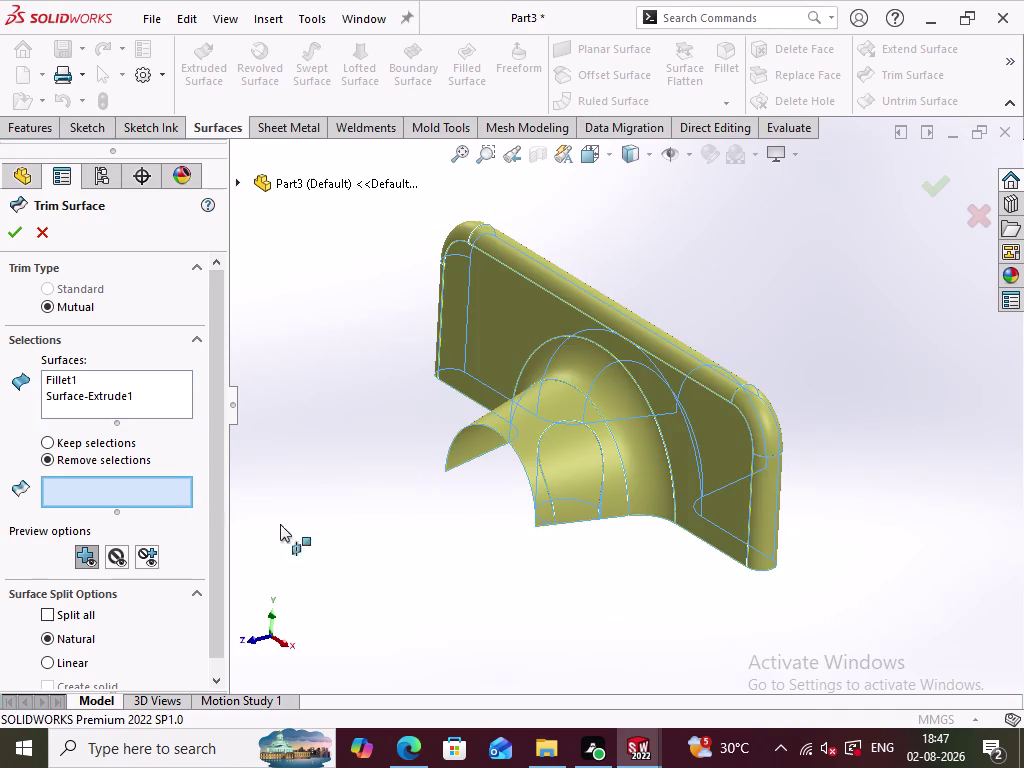
click(567, 470)
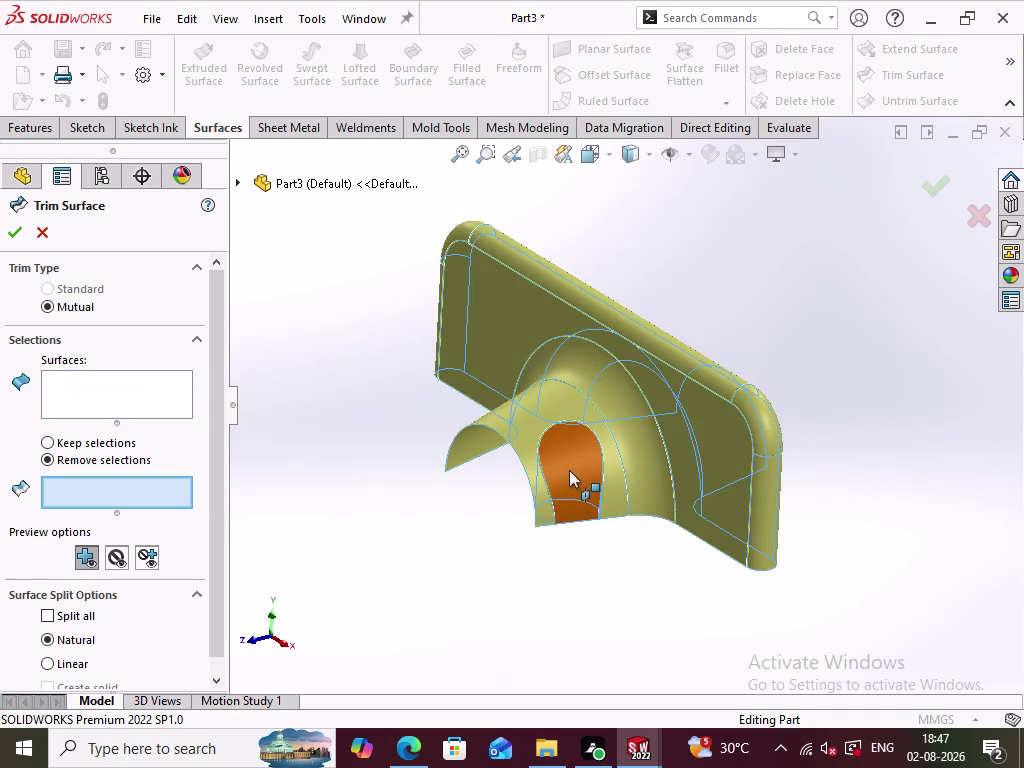
middle_drag(575, 574, 605, 569)
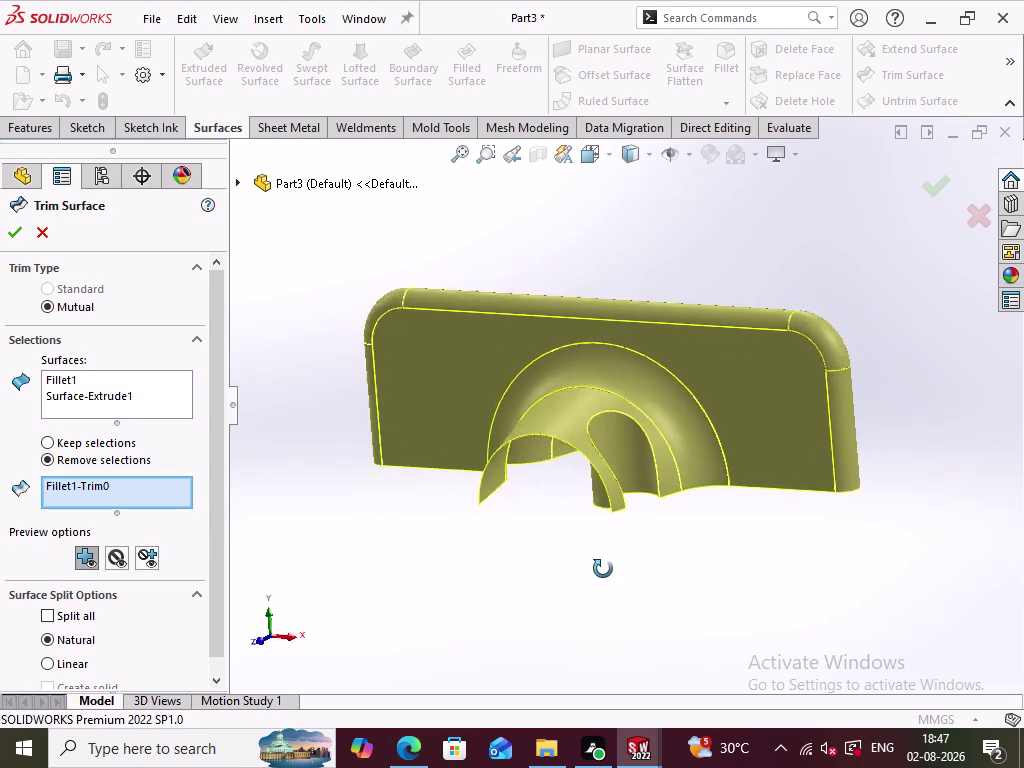
middle_drag(605, 569, 703, 520)
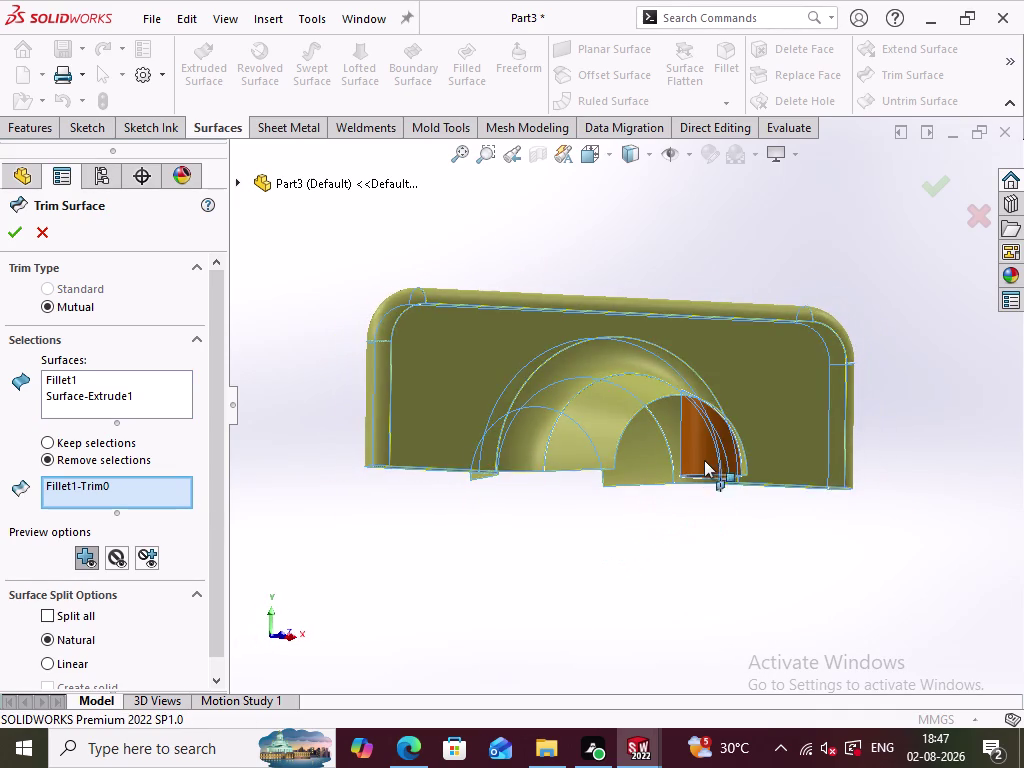
click(705, 448)
middle_drag(759, 516, 660, 591)
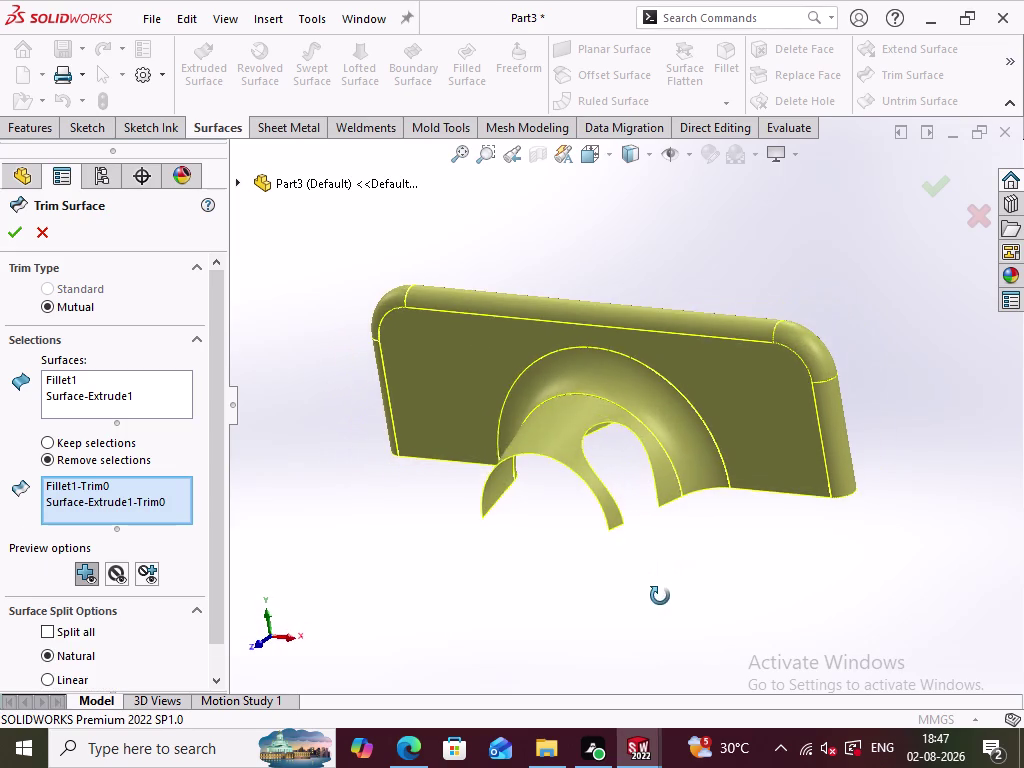
middle_drag(660, 591, 660, 601)
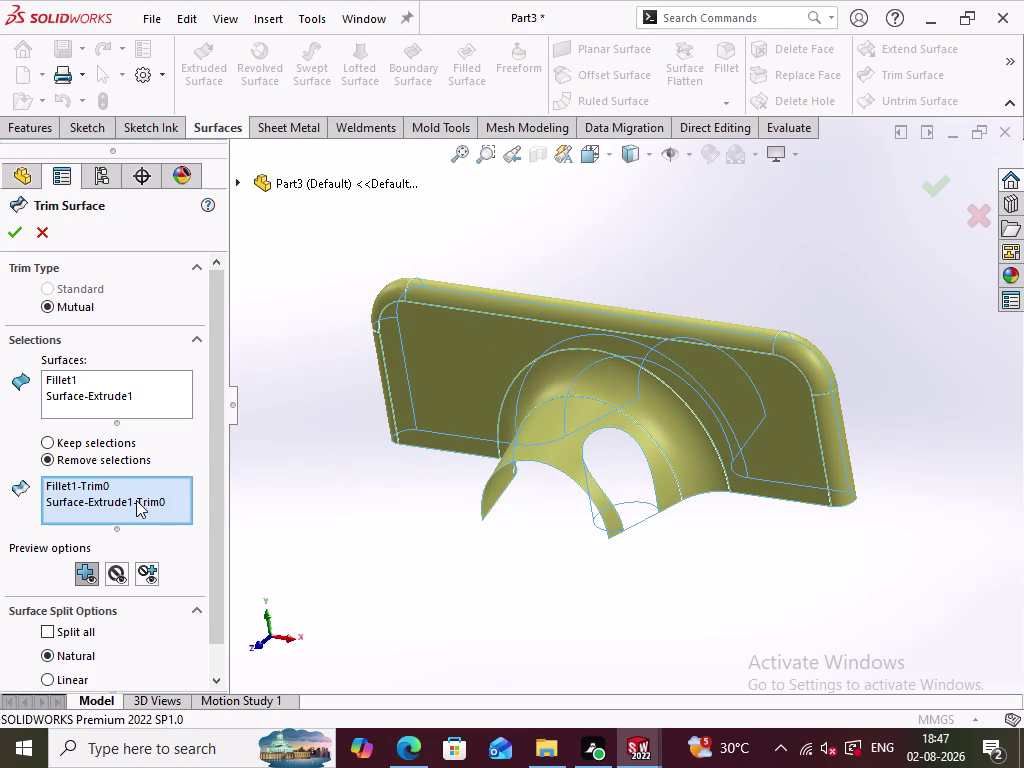
Drop the extruded piece from the removal list and confirm the mutual trim.
right_click(136, 500)
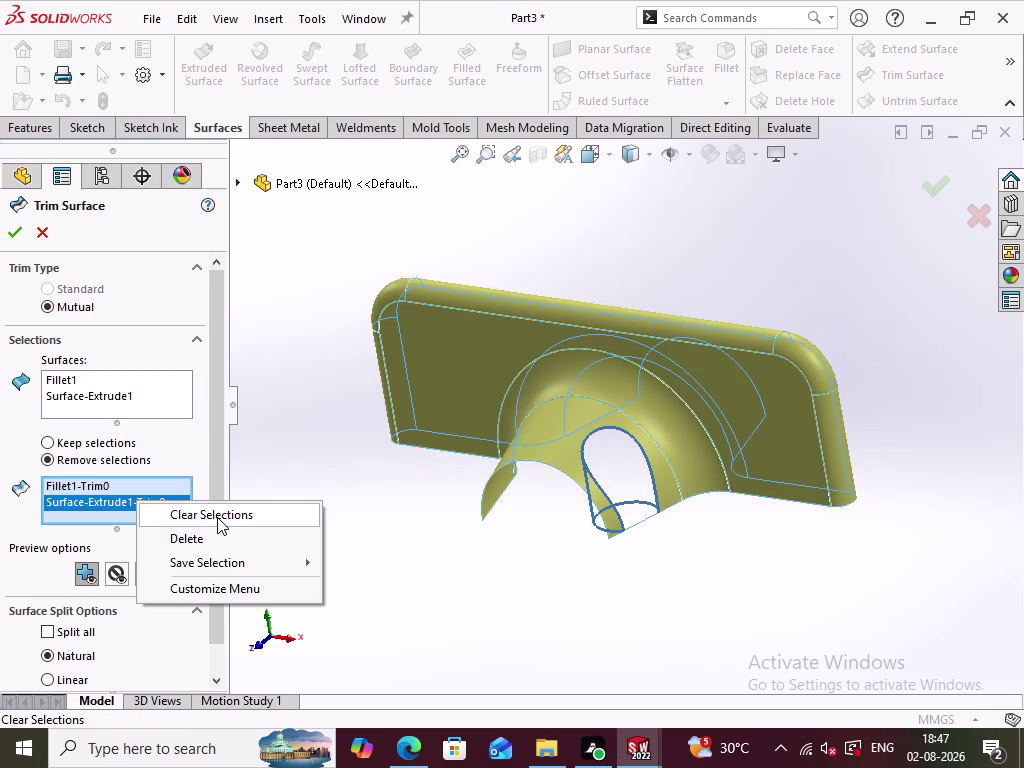
click(191, 537)
middle_drag(471, 562, 537, 516)
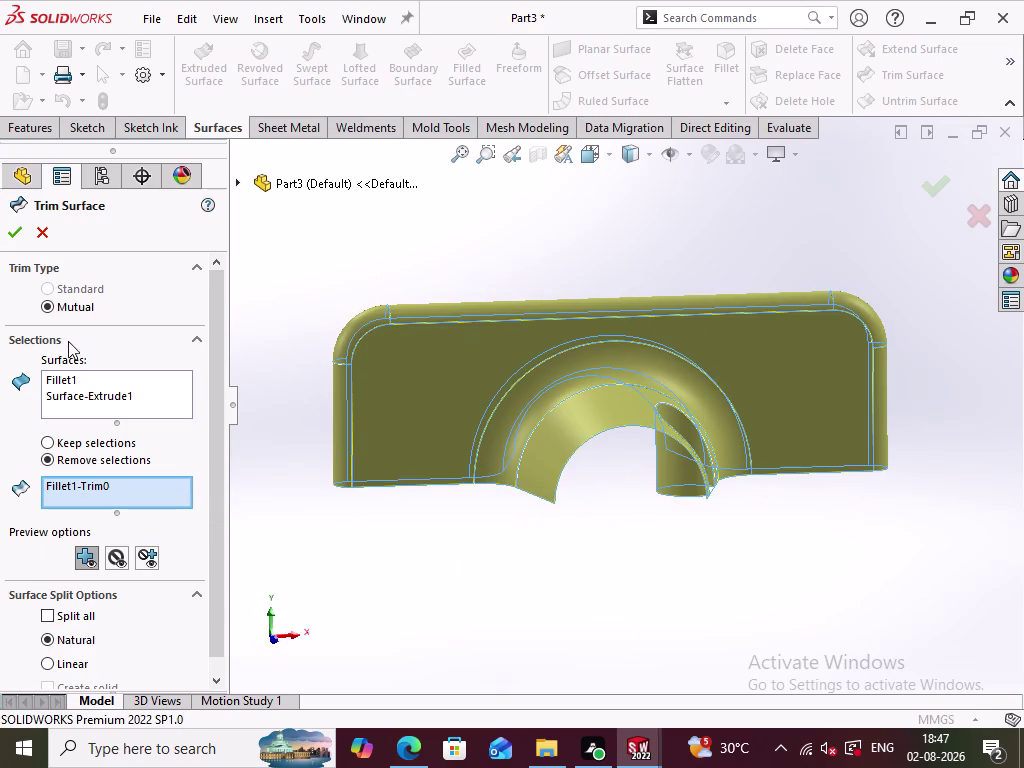
click(18, 222)
click(469, 557)
middle_drag(568, 563, 456, 557)
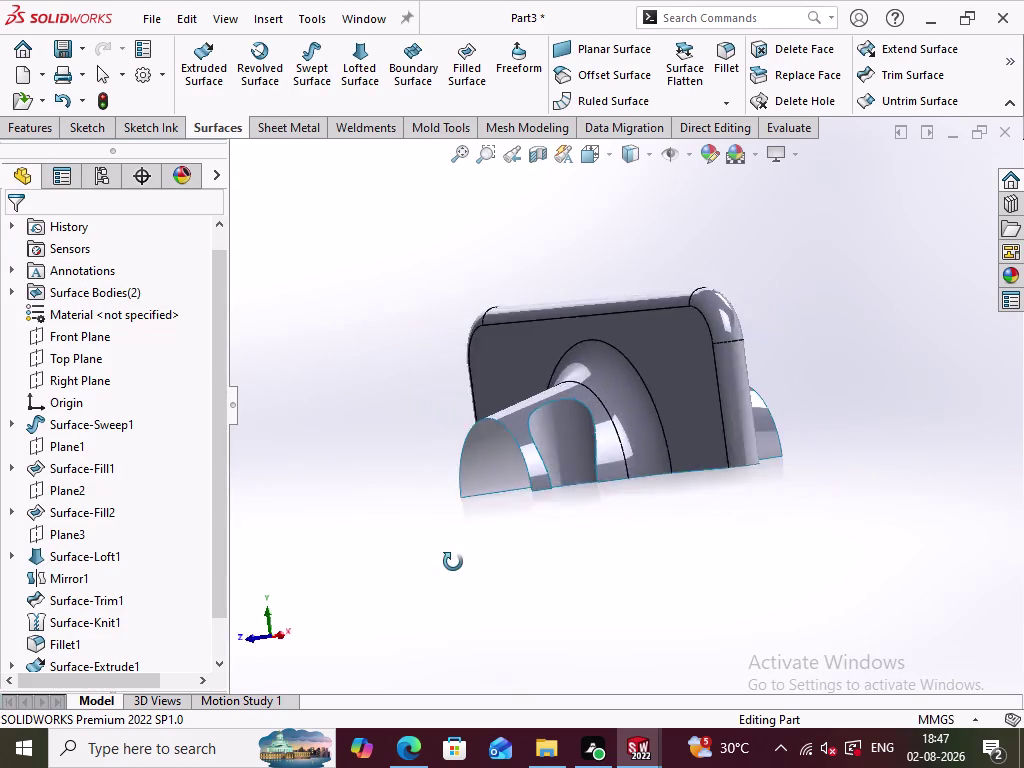
Orbit the trimmed part, start a fillet on the slot edge, then cancel it.
middle_drag(456, 557, 510, 605)
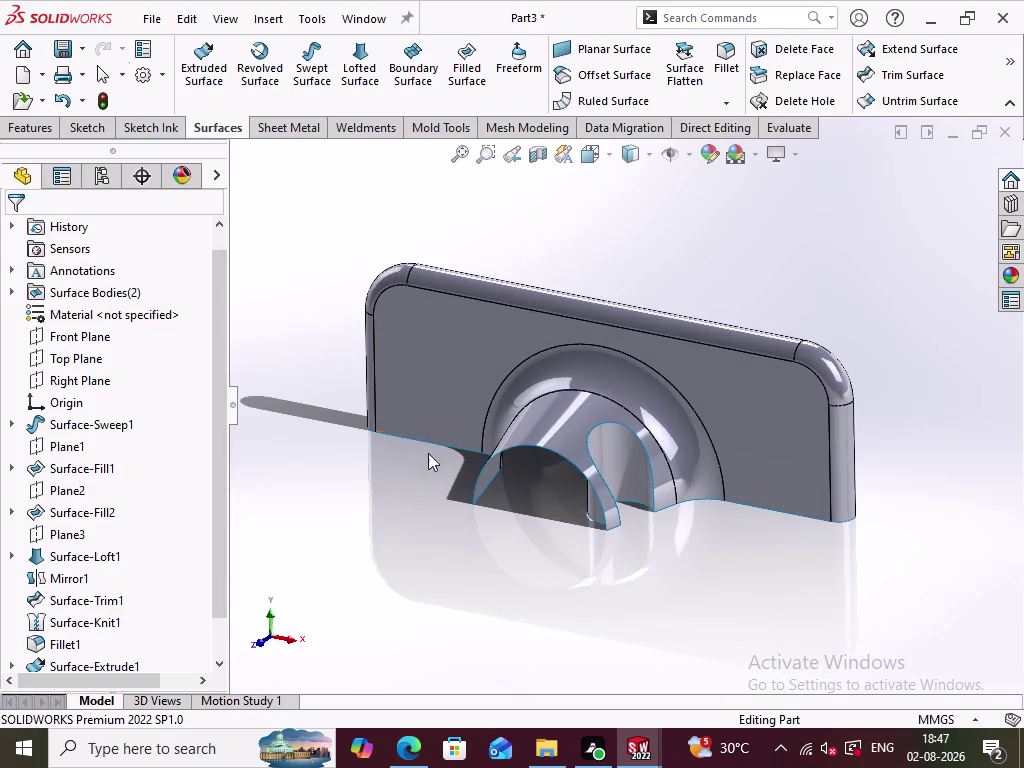
middle_drag(639, 595, 629, 614)
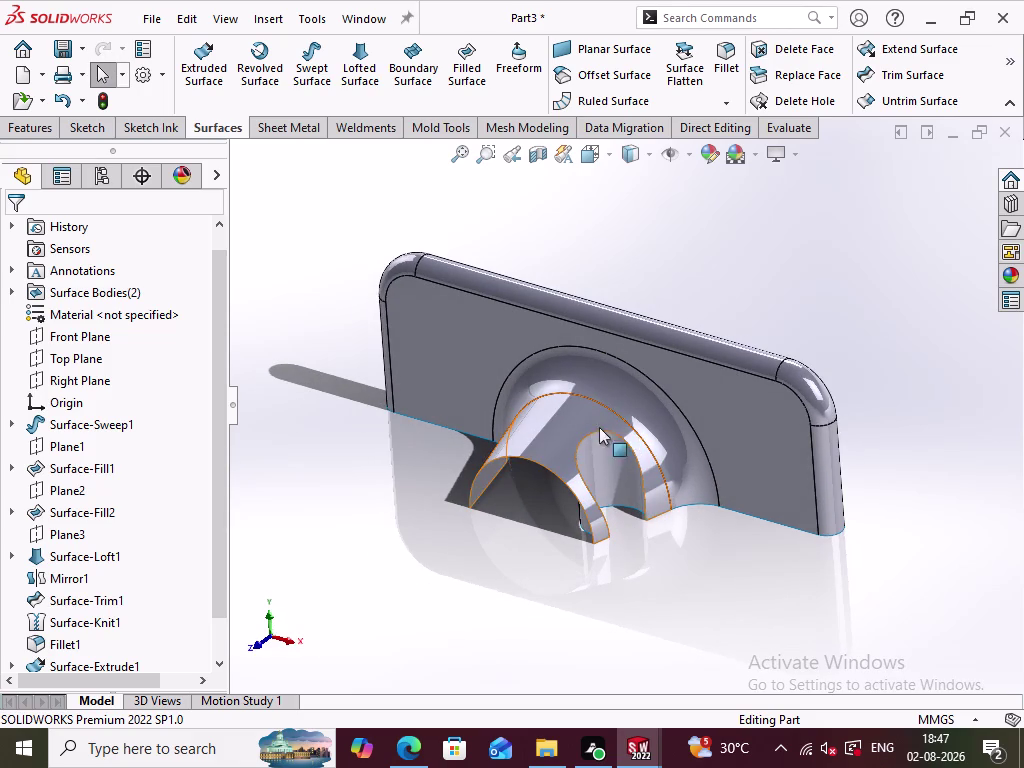
click(587, 437)
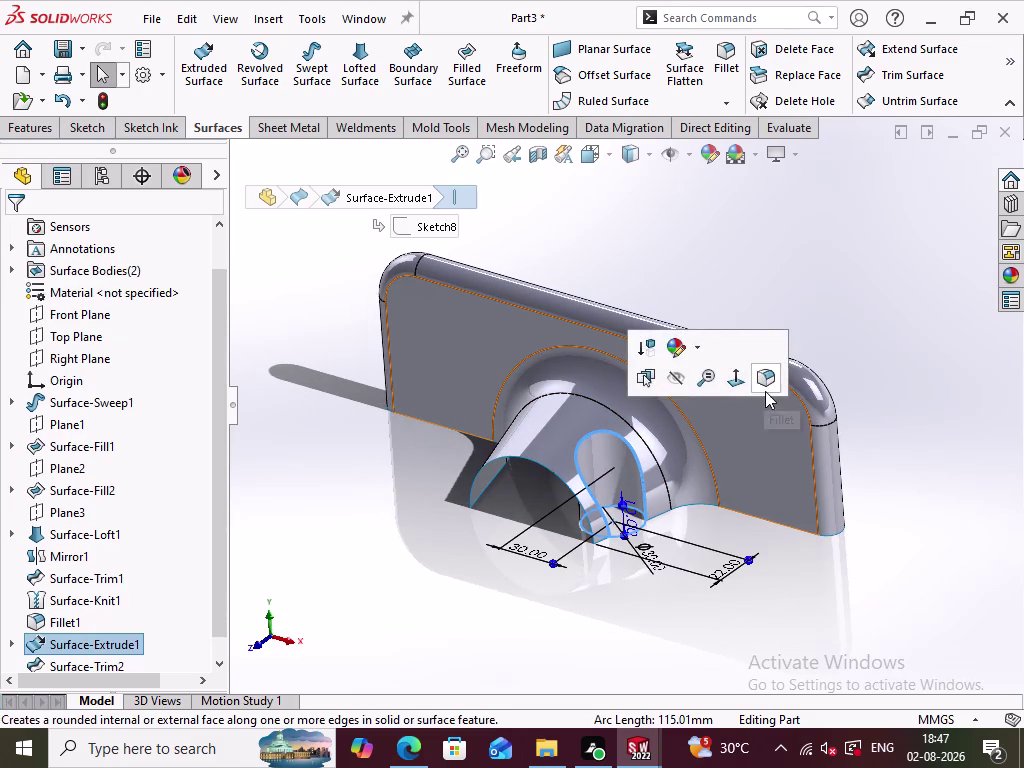
click(765, 384)
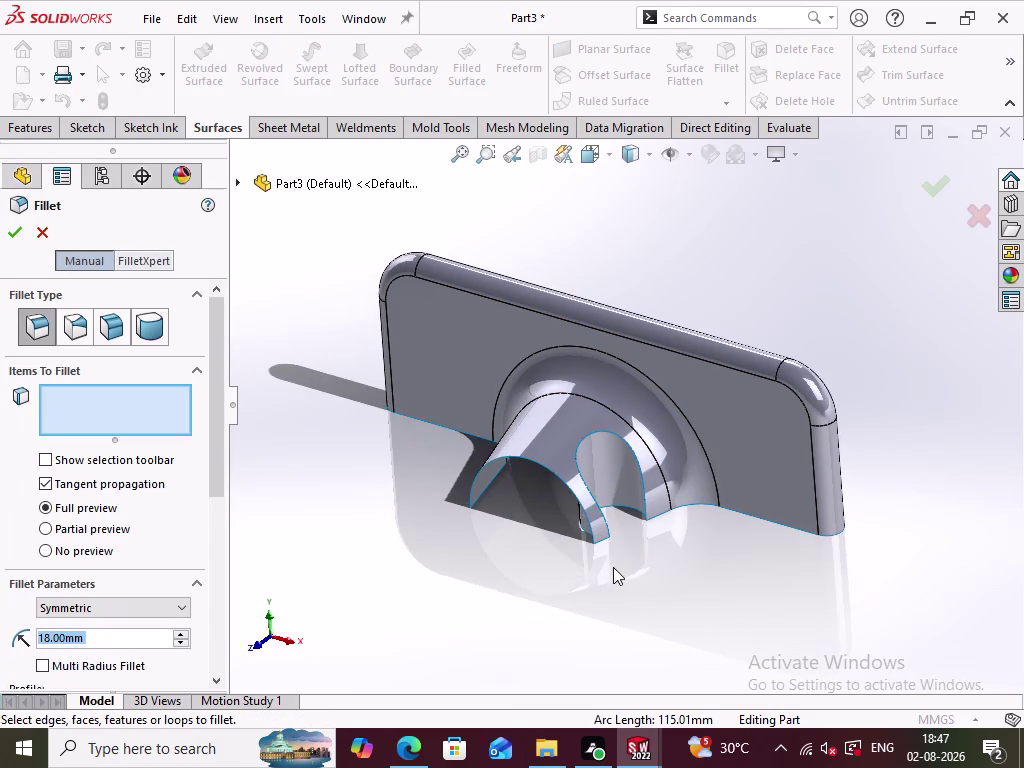
click(39, 228)
click(367, 496)
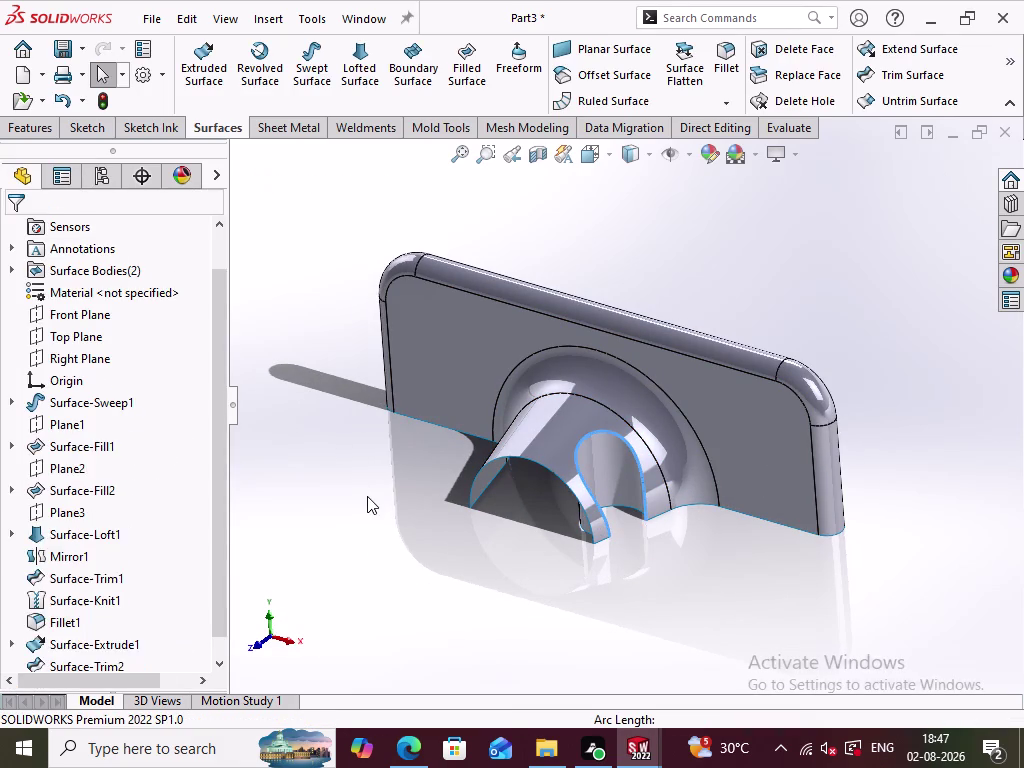
Knit Surface-Extrude1 and Surface-Trim2 into one surface body.
click(1011, 64)
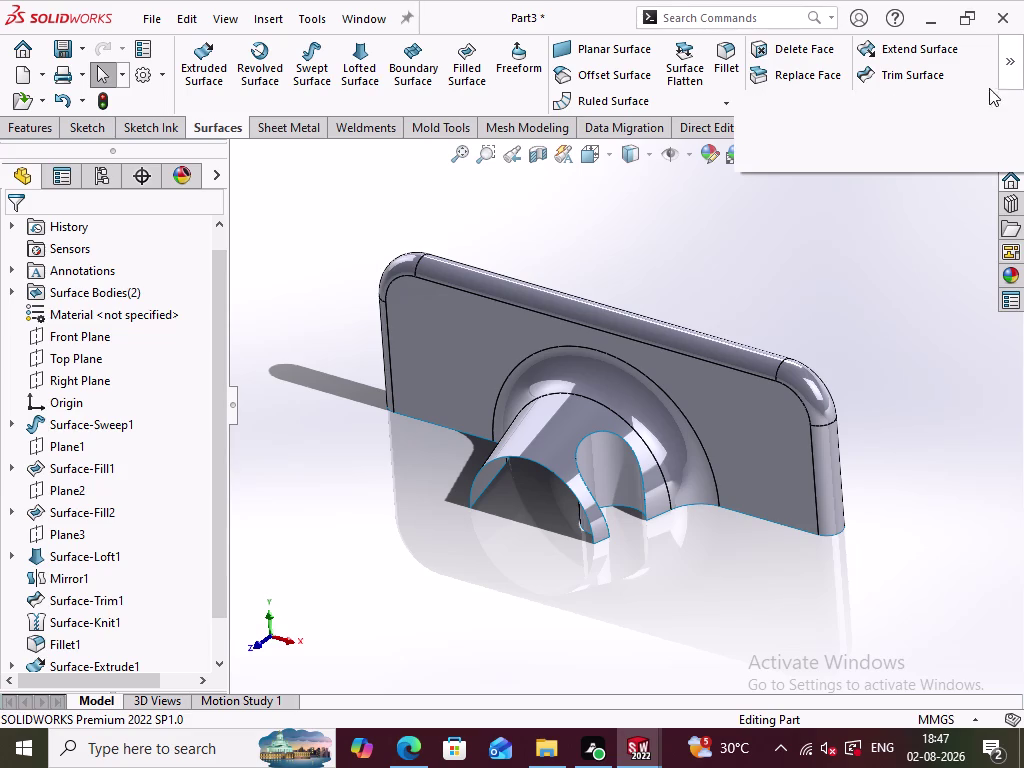
click(993, 134)
drag(798, 577, 377, 296)
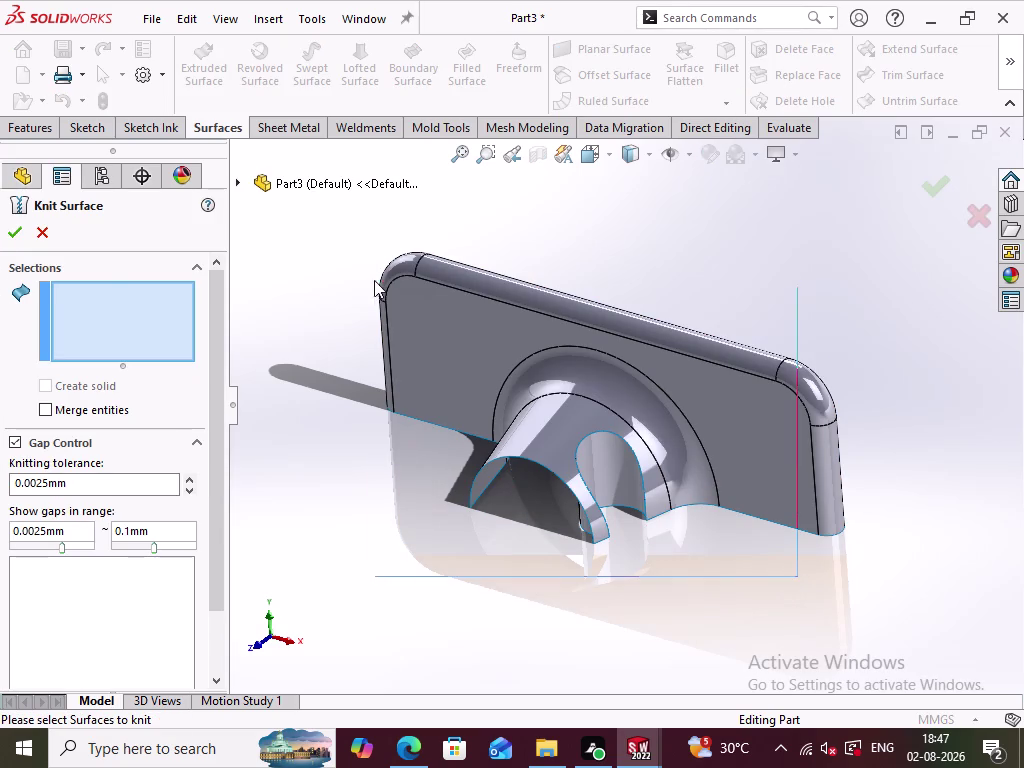
drag(377, 296, 372, 220)
drag(875, 571, 374, 219)
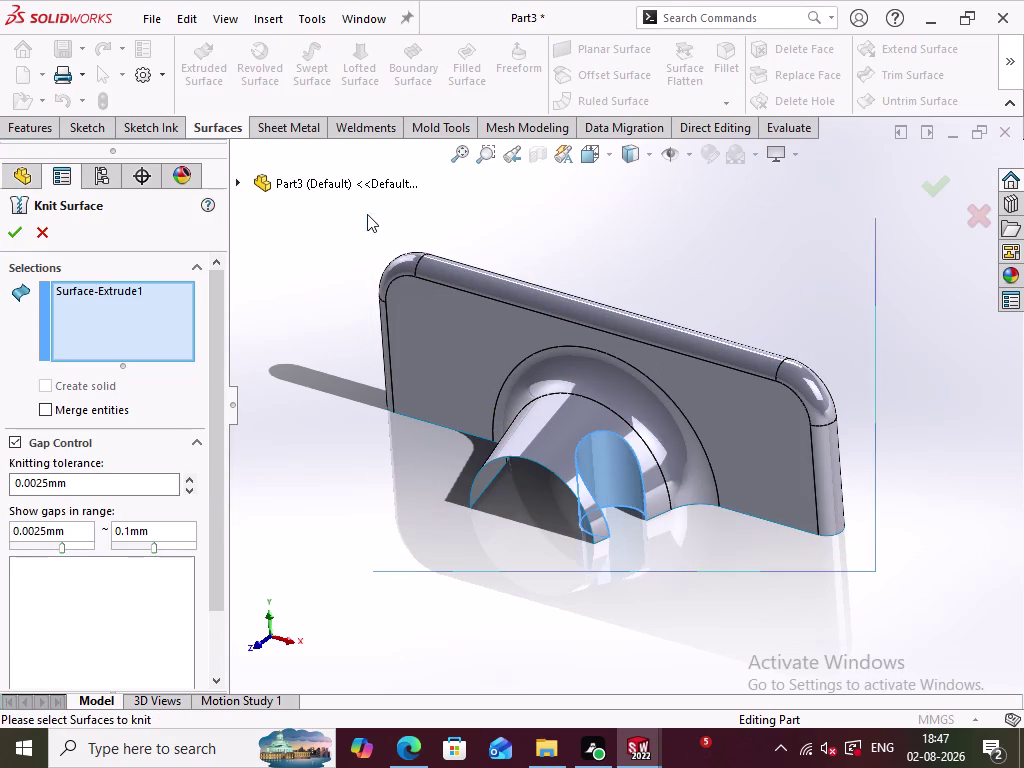
drag(374, 219, 366, 213)
click(620, 462)
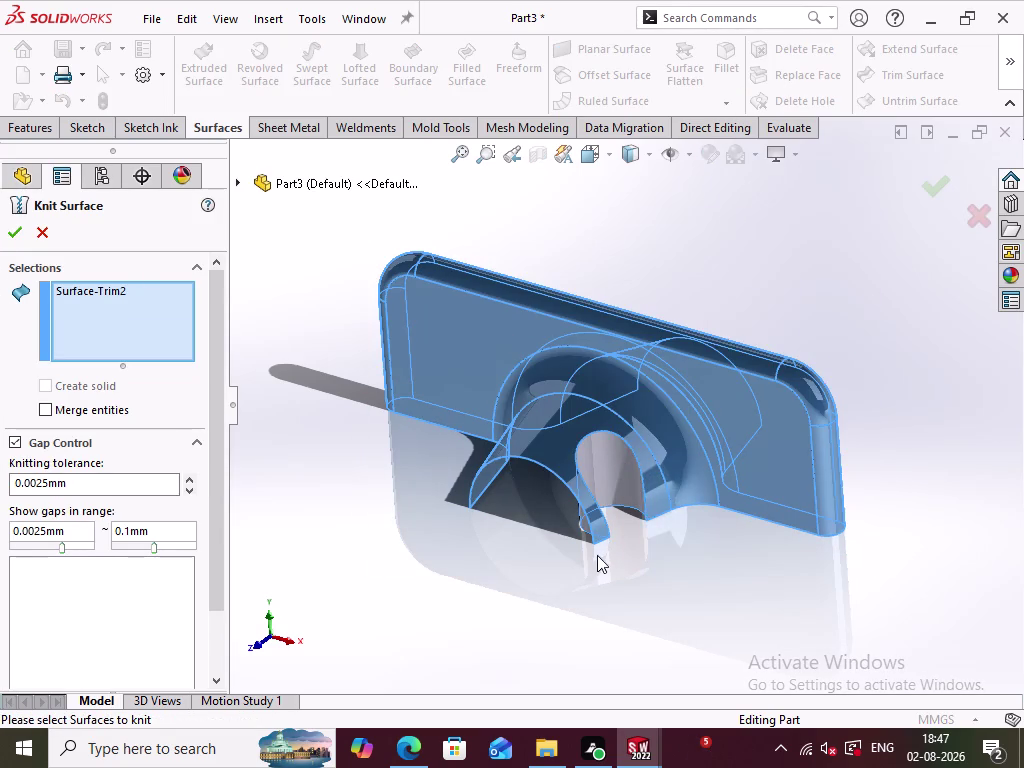
middle_drag(597, 555, 520, 556)
click(22, 229)
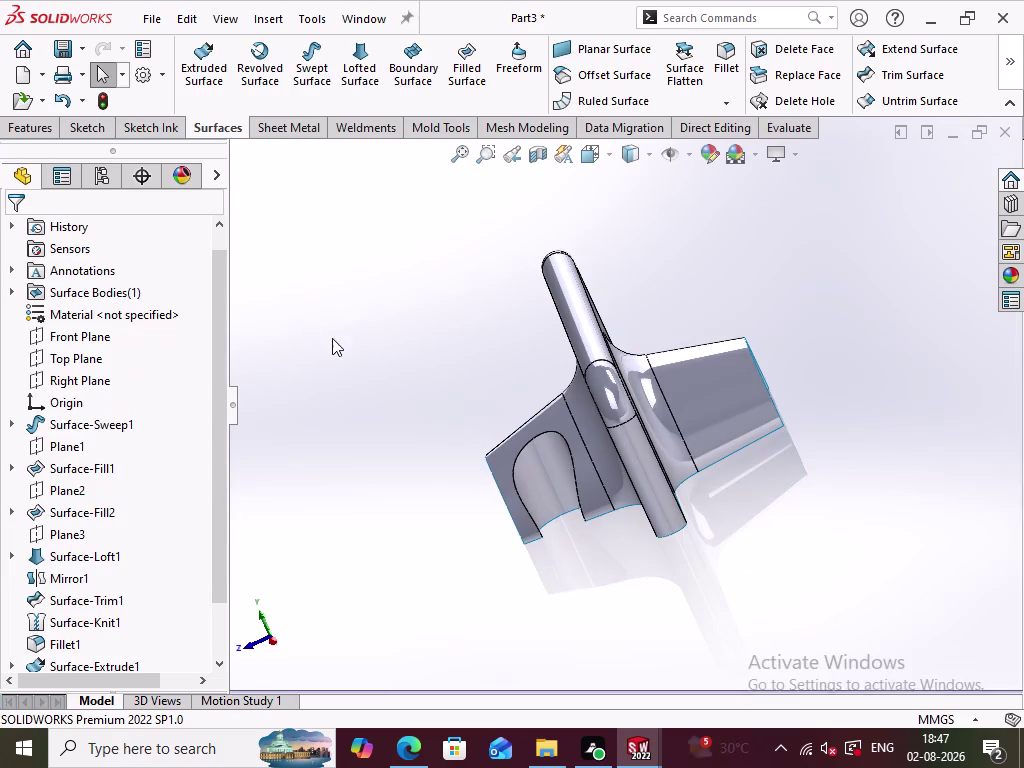
Select the plate's hole edge and start a fillet with a 5 mm radius.
click(340, 348)
click(519, 454)
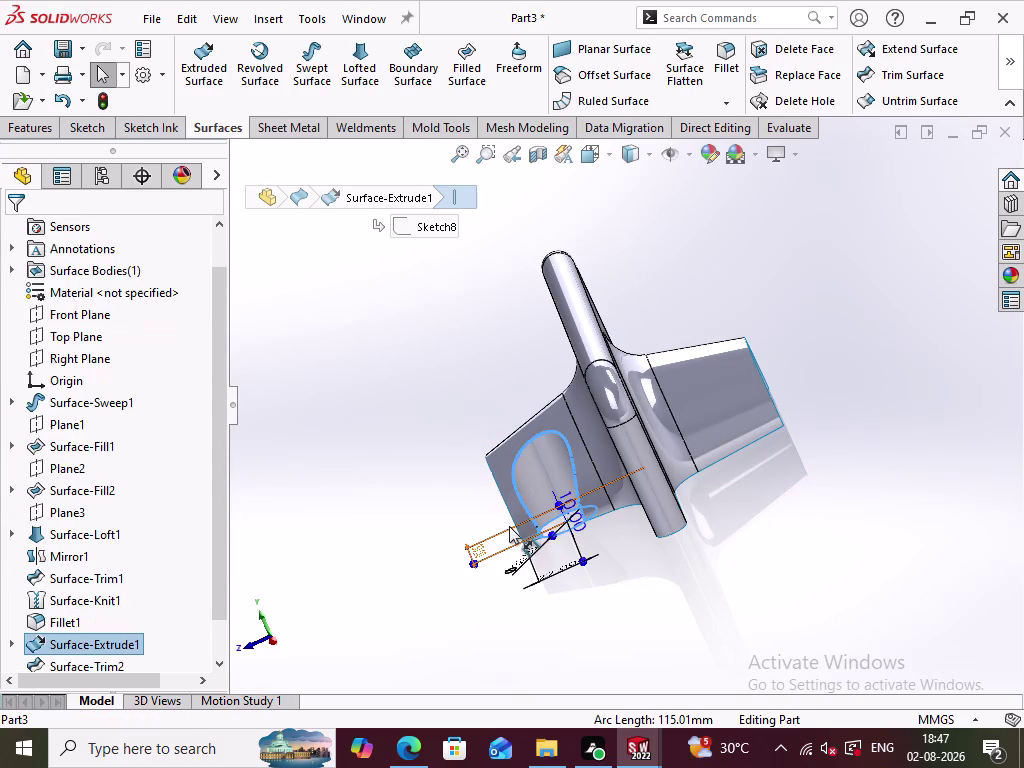
click(668, 611)
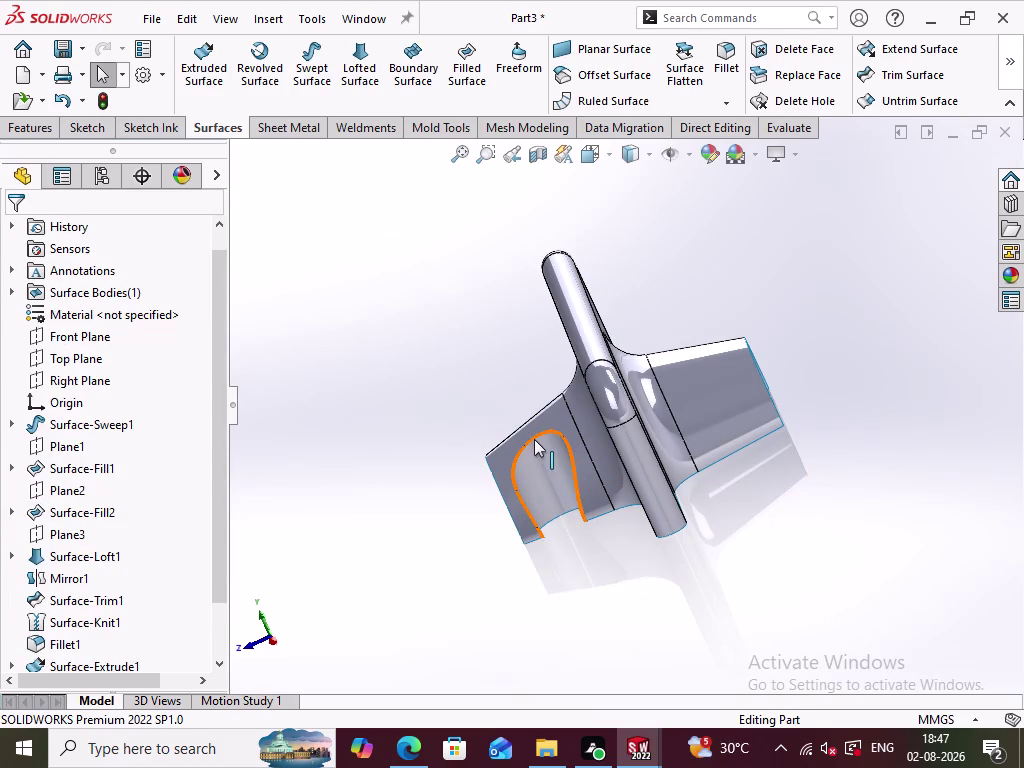
right_click(533, 437)
click(662, 397)
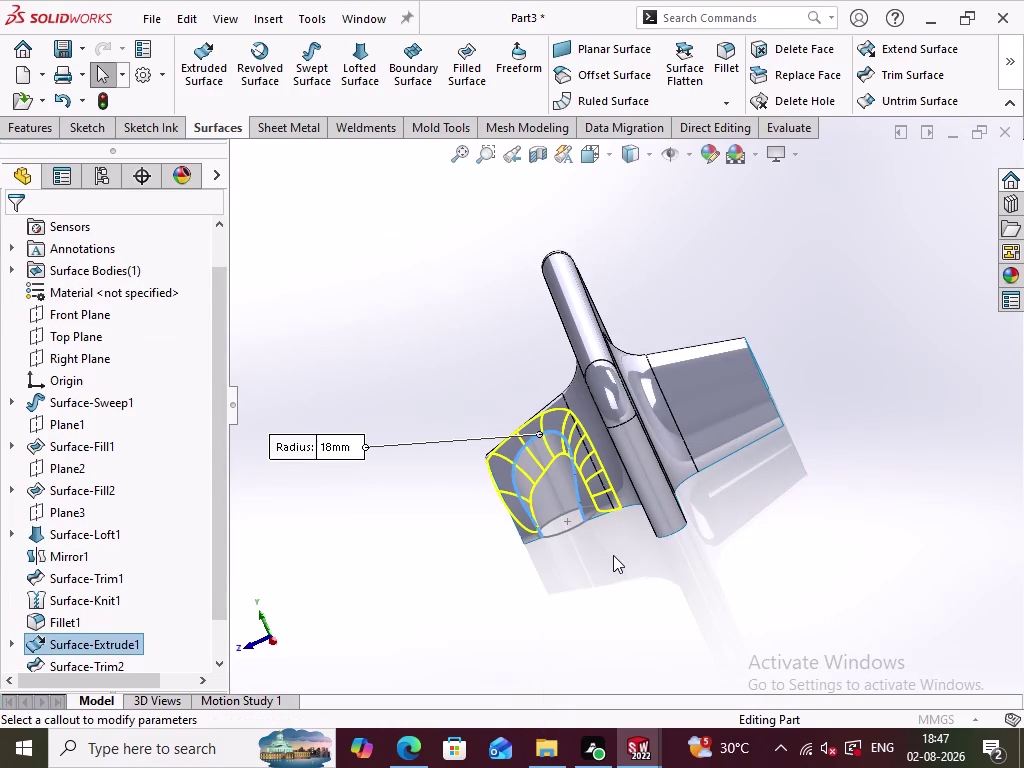
middle_drag(613, 555, 592, 629)
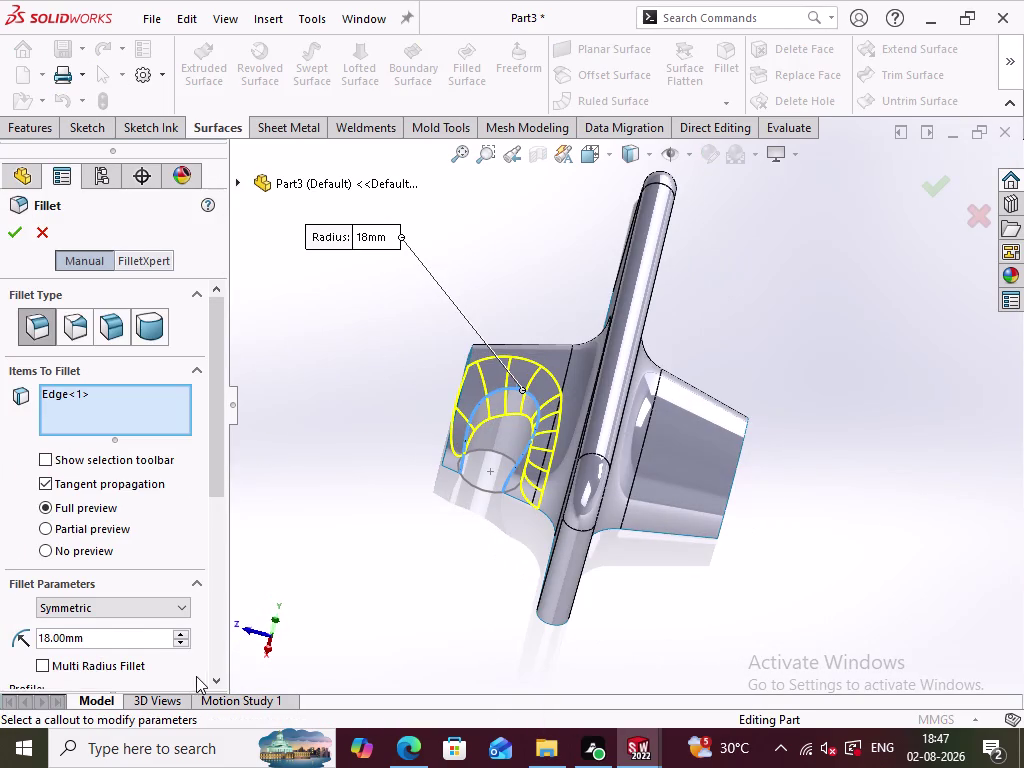
drag(137, 642, 23, 625)
key(5)
click(403, 567)
middle_click(403, 567)
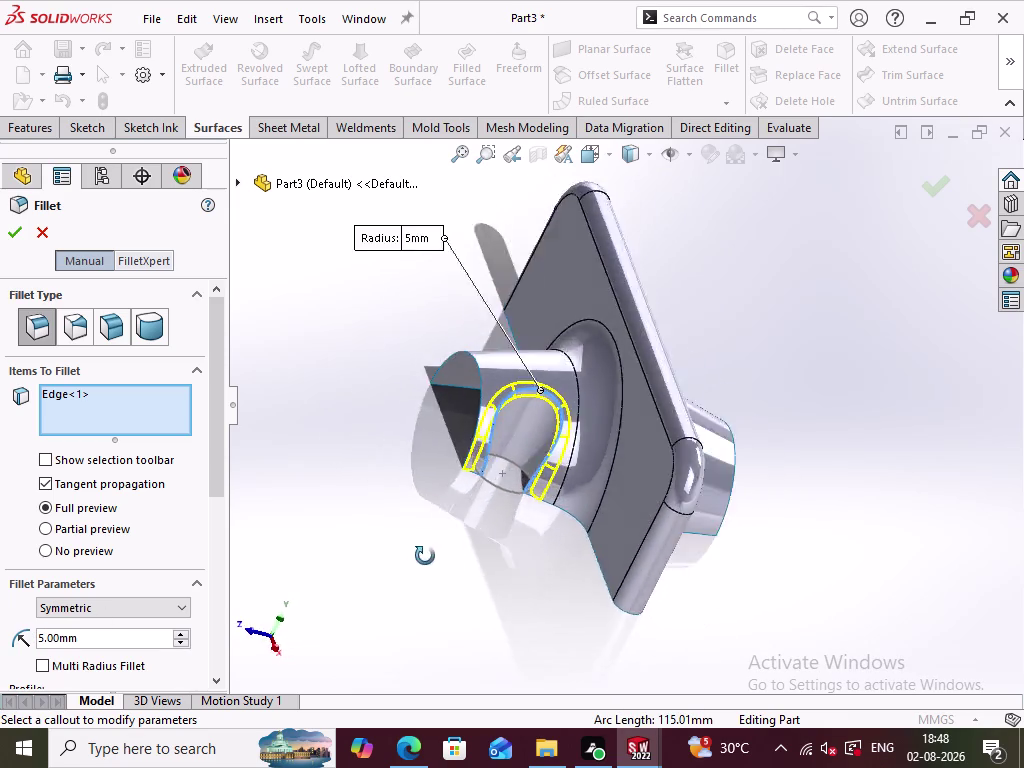
Reduce the hole fillet radius to 3 mm and confirm it.
drag(137, 645, 8, 632)
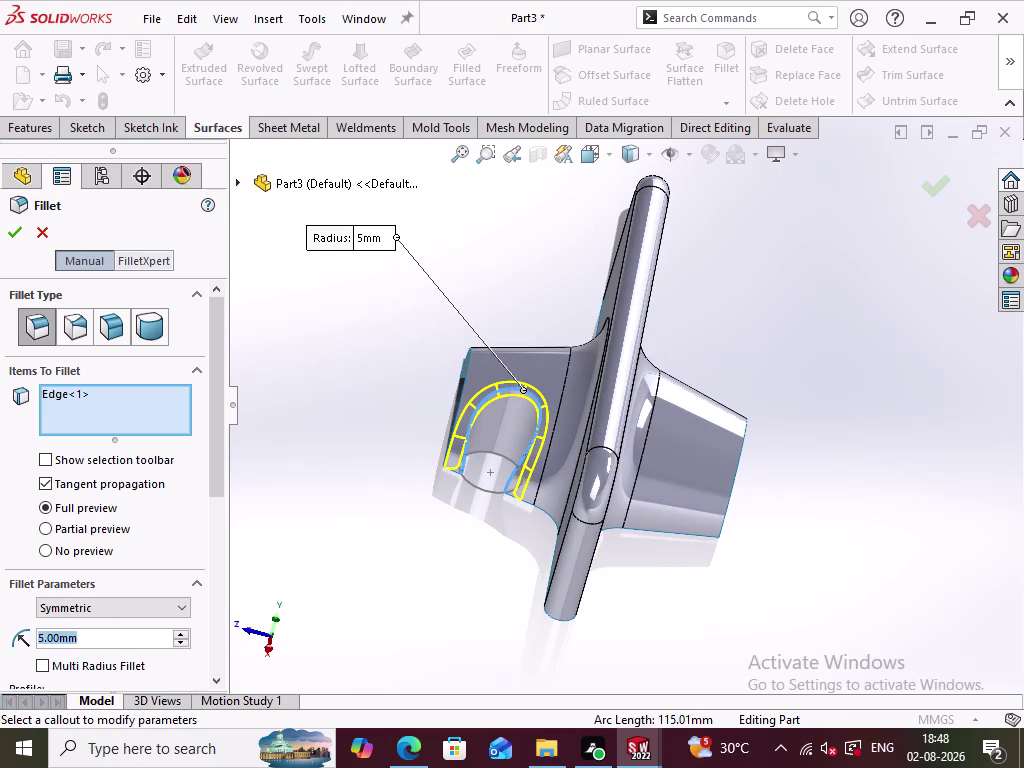
drag(8, 632, 6, 632)
key(3)
click(460, 620)
middle_drag(460, 619, 513, 575)
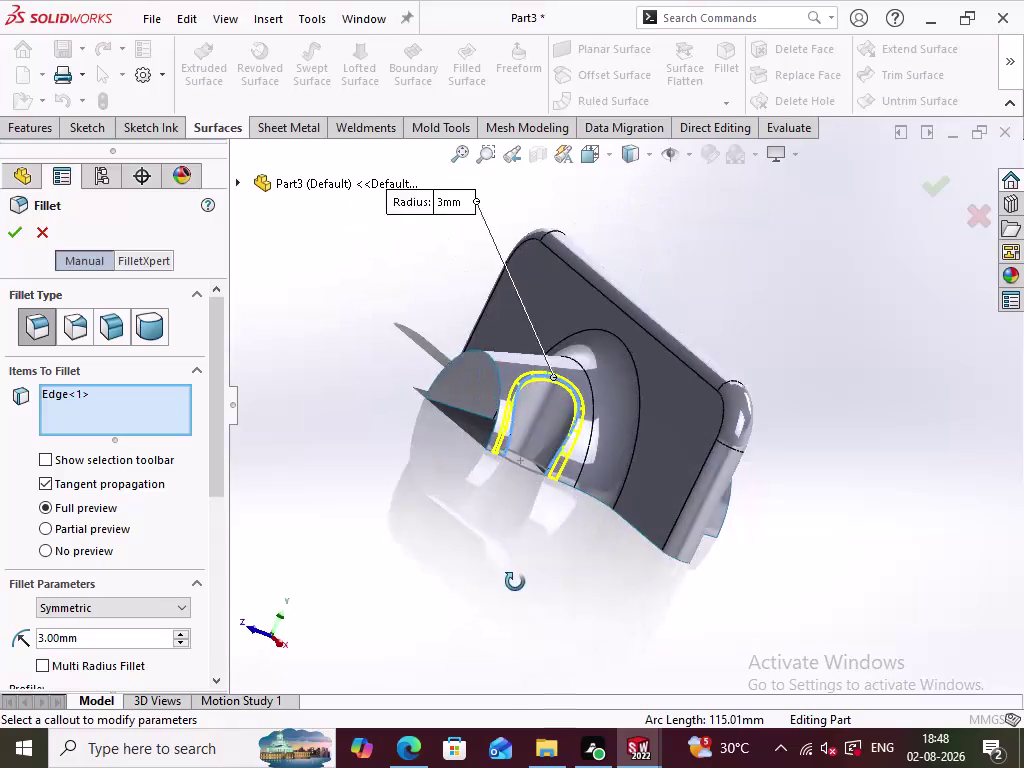
middle_drag(513, 575, 420, 556)
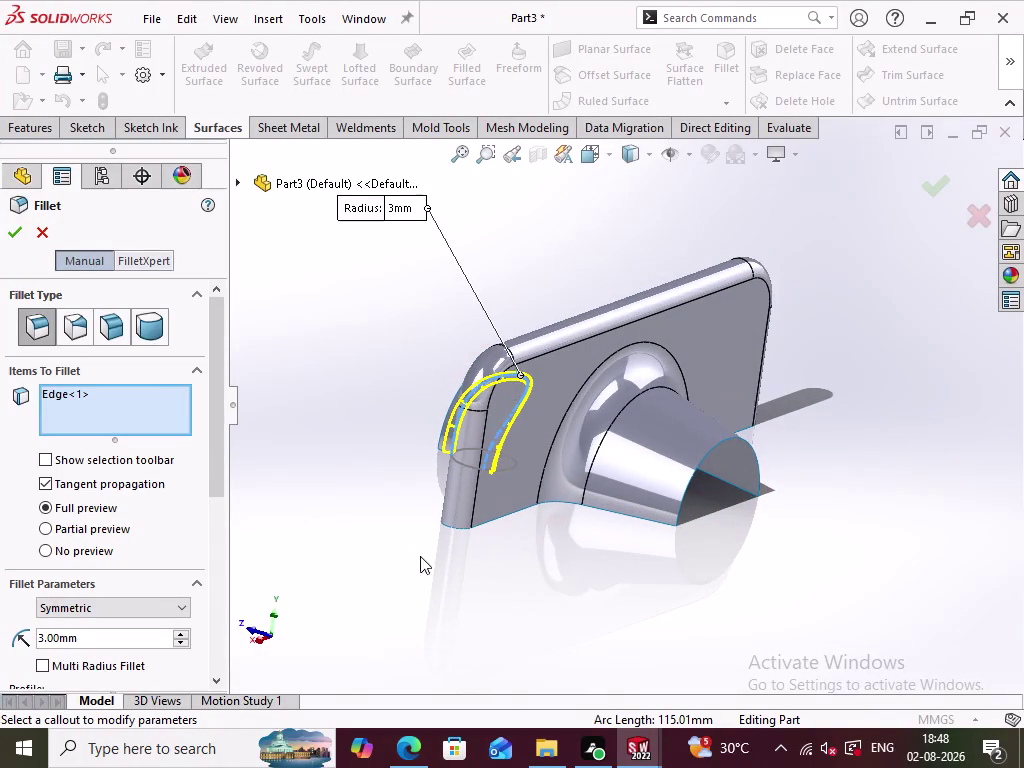
click(19, 238)
click(383, 570)
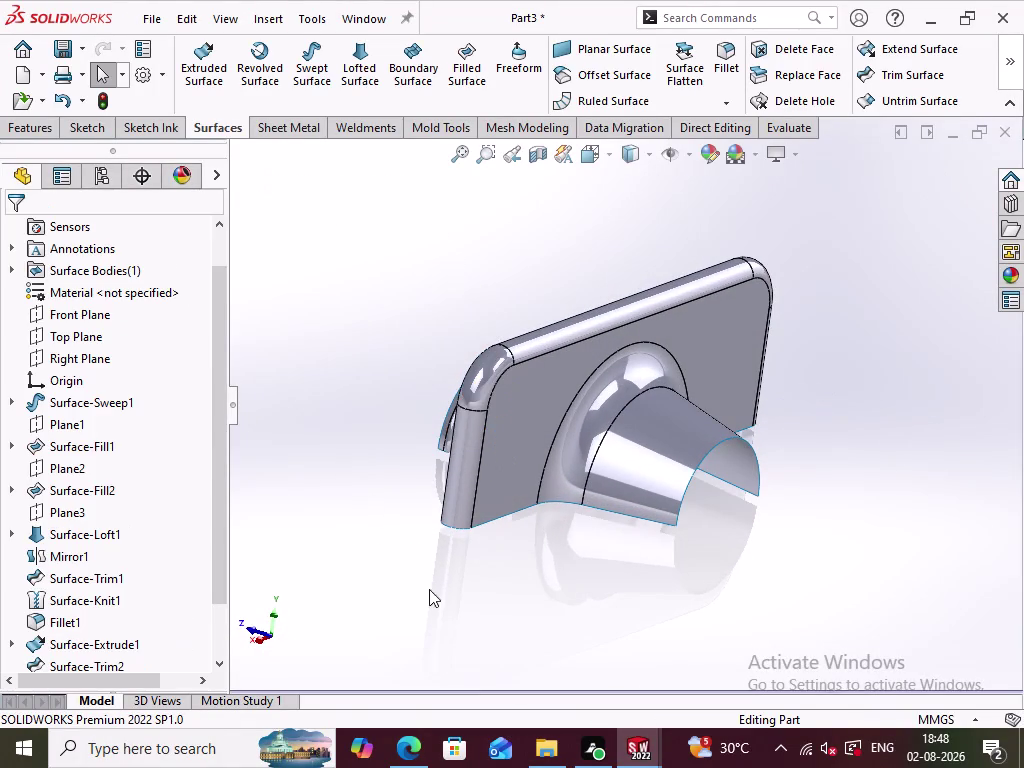
Orbit the filleted model, then return to the standard isometric view.
middle_drag(429, 589, 573, 650)
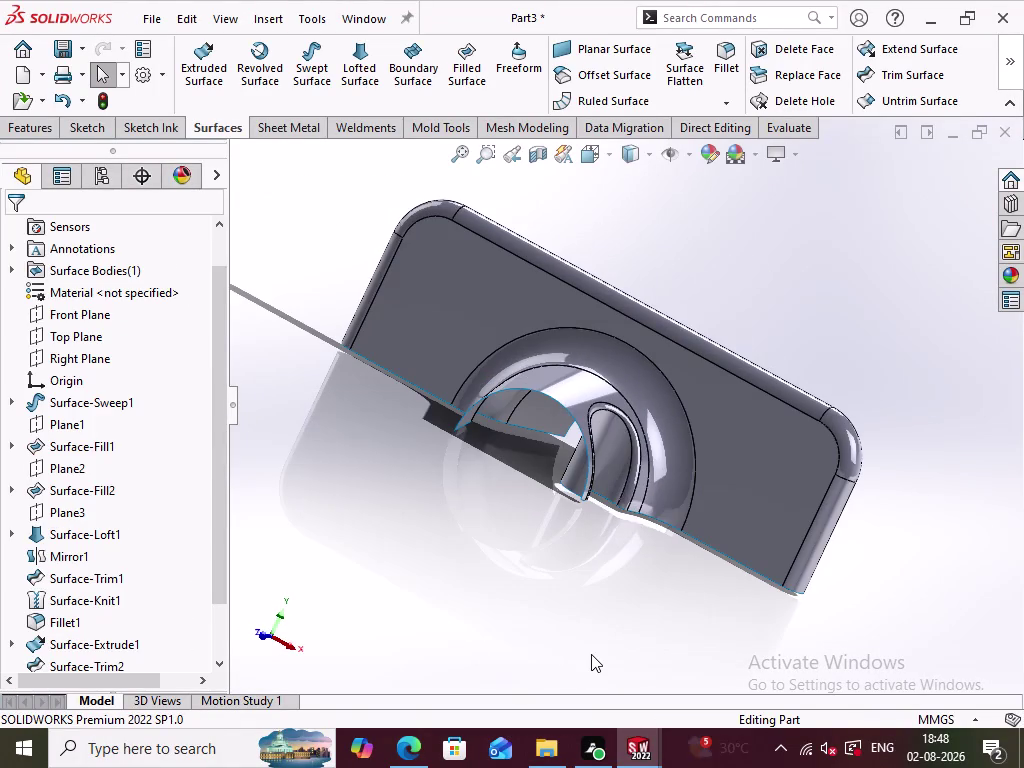
key(ctrl+7)
click(576, 613)
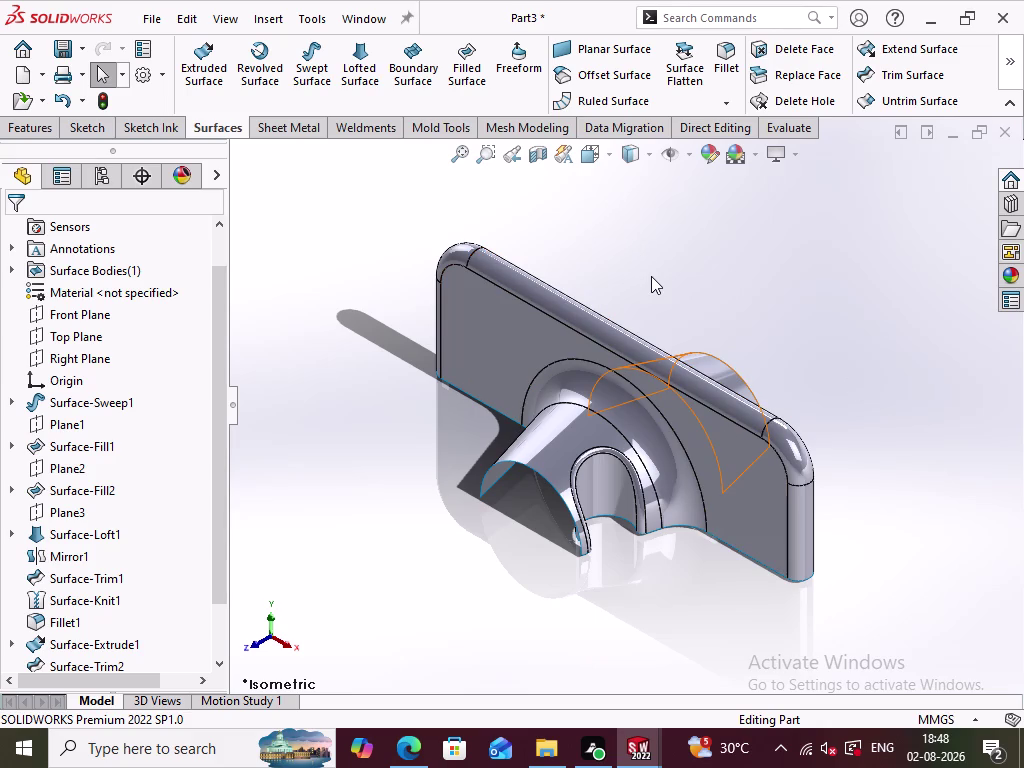
key(ctrl+s)
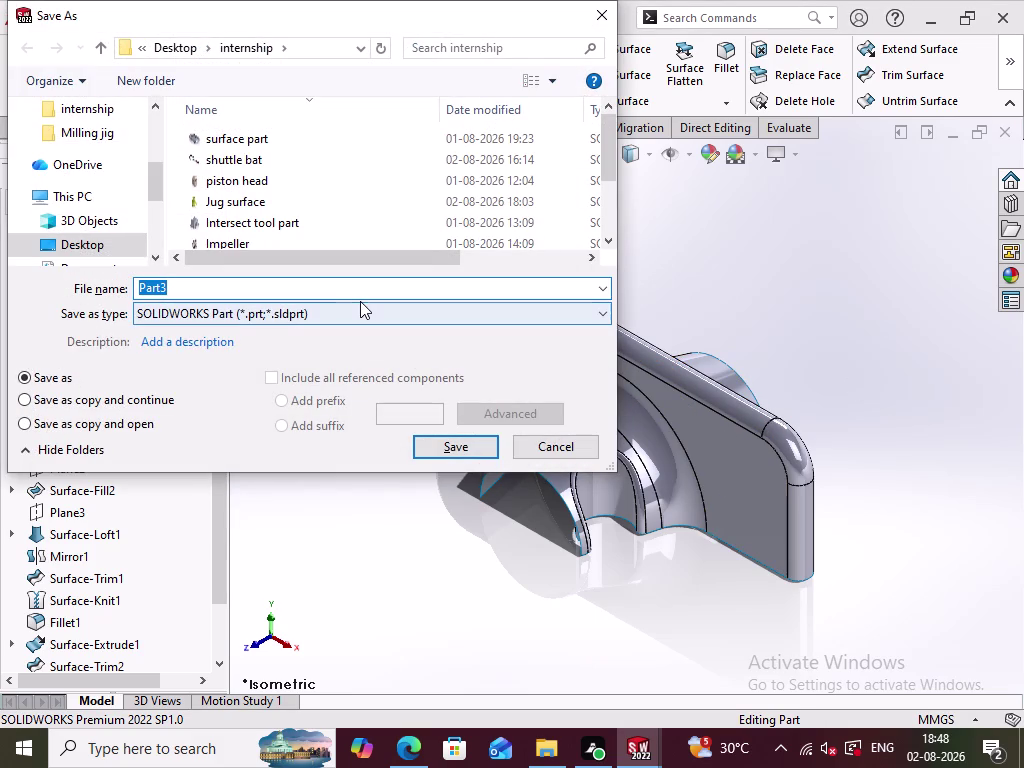
Save the part as 'surface part 1' in the internship folder.
text(s)
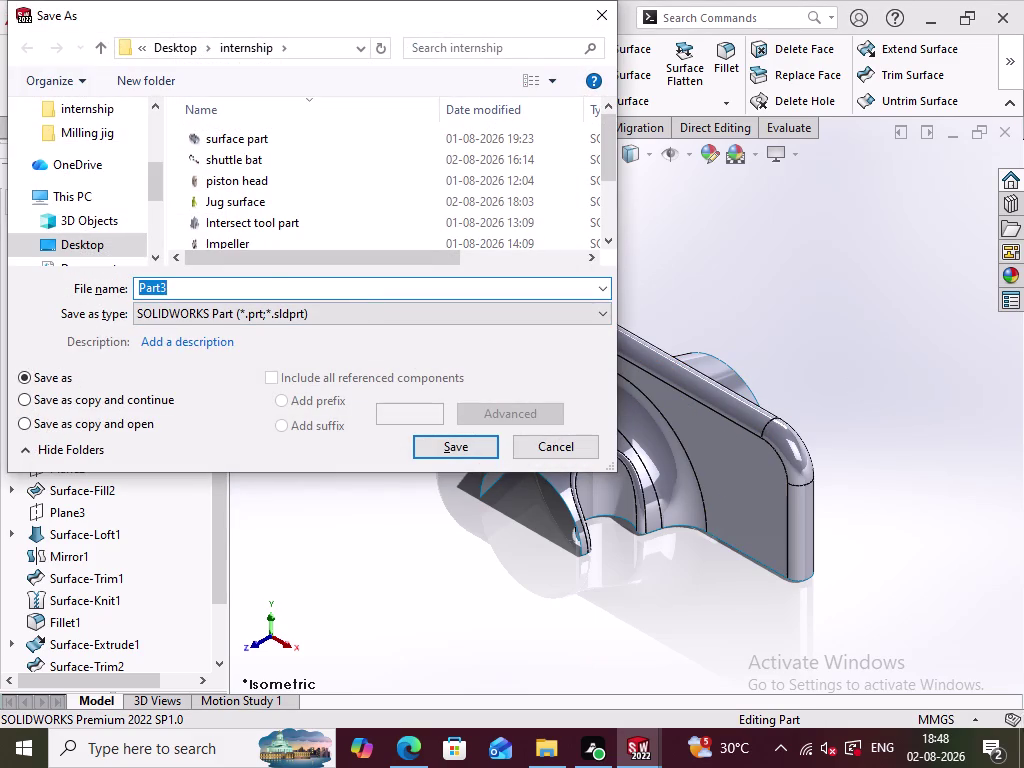
text(urface)
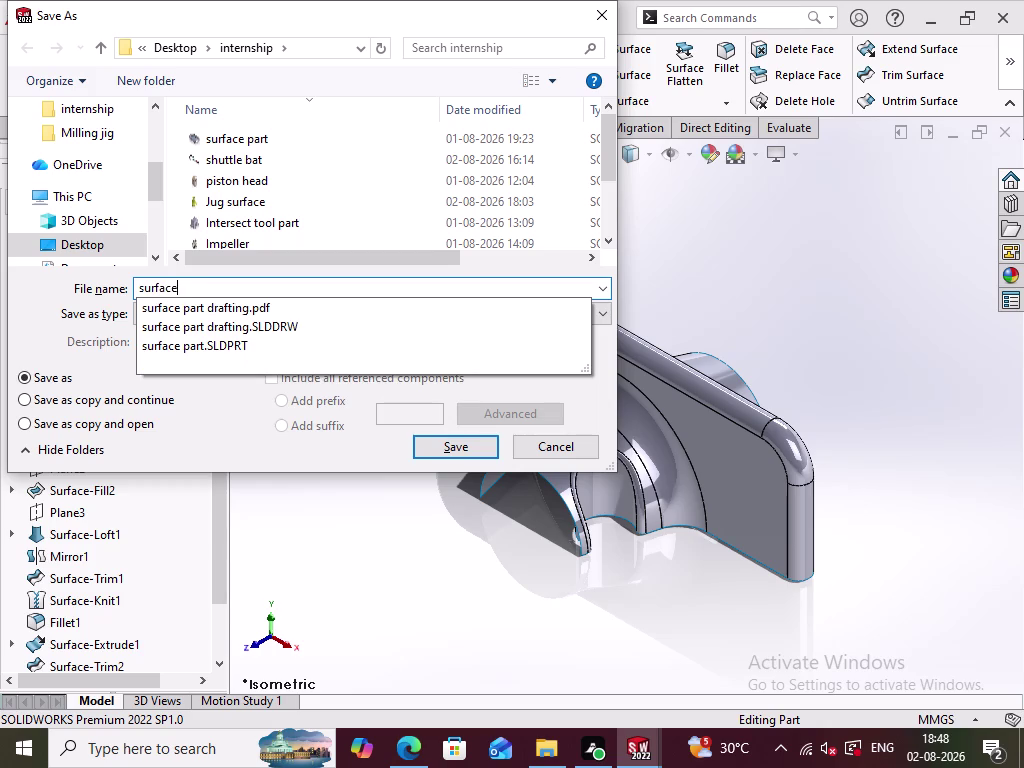
key(space)
text(part)
key(space)
text(1)
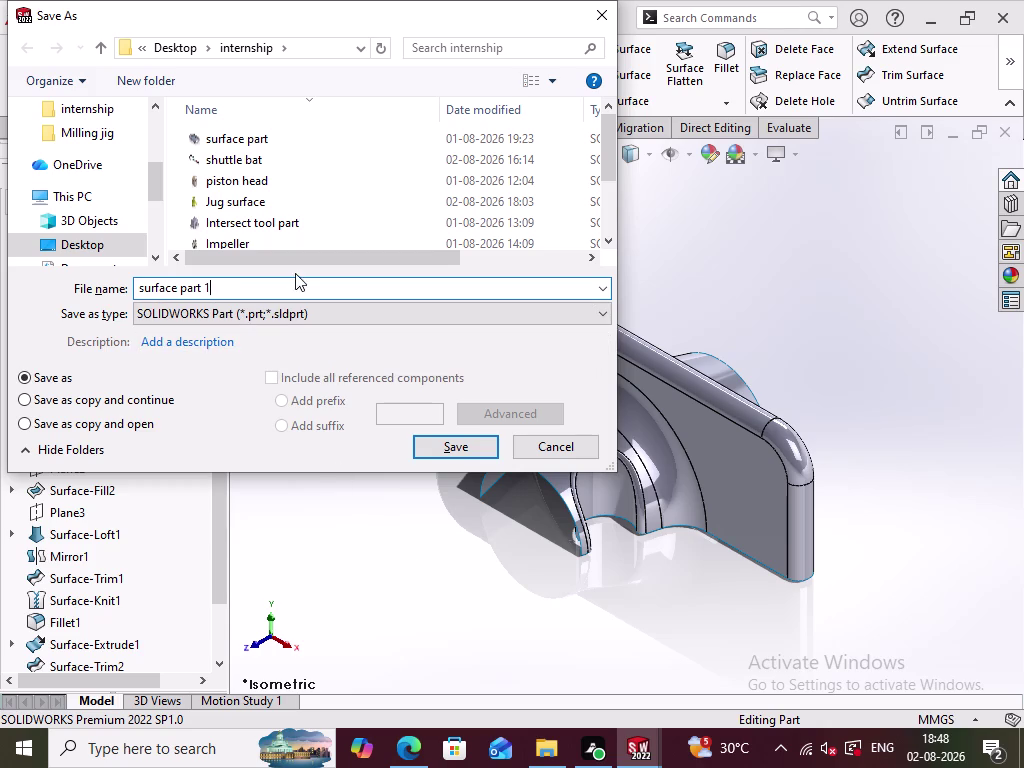
click(353, 563)
click(459, 448)
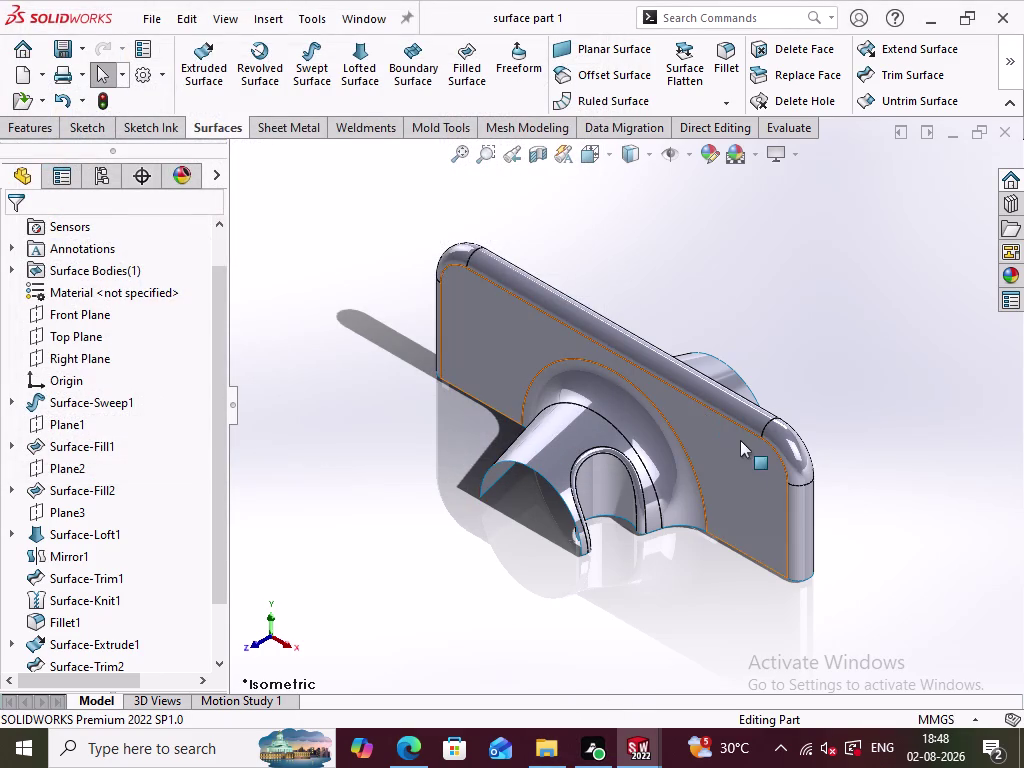
Apply a cyan appearance colour to the entire surface part.
click(711, 158)
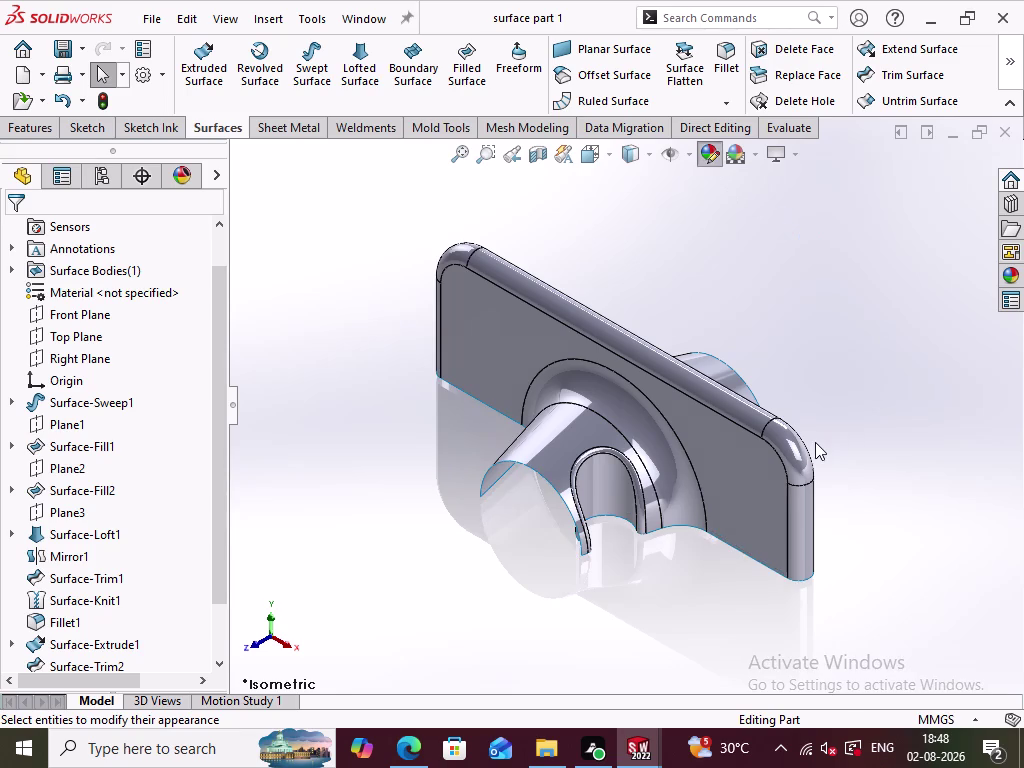
scroll(down, 3)
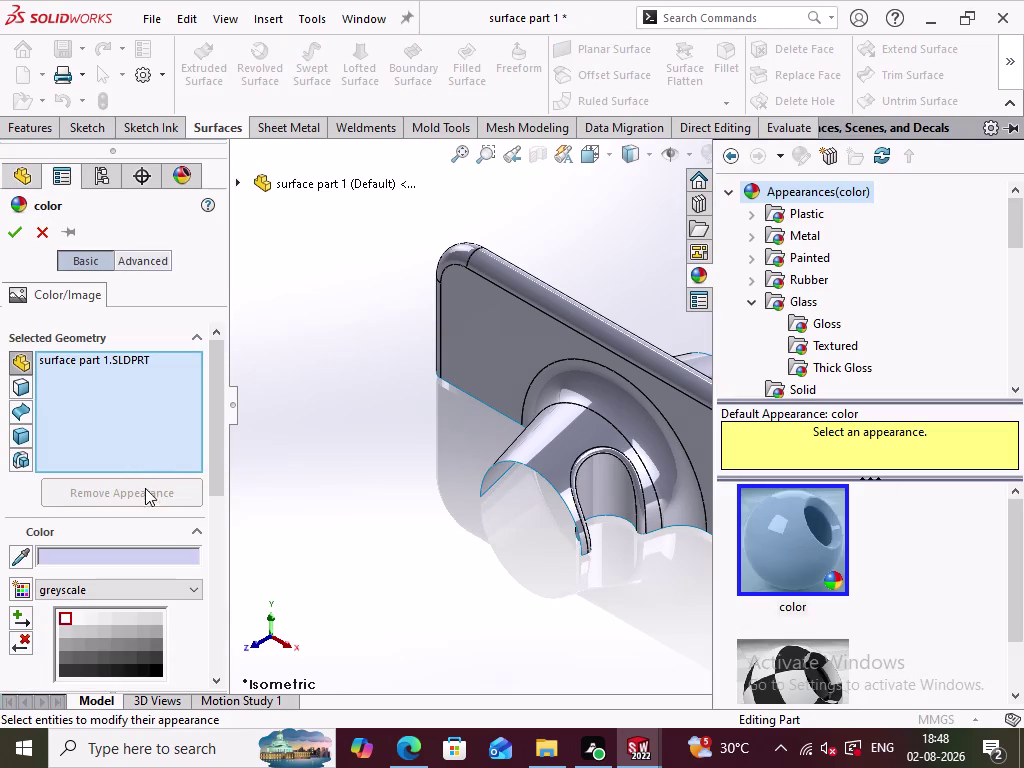
drag(213, 482, 221, 569)
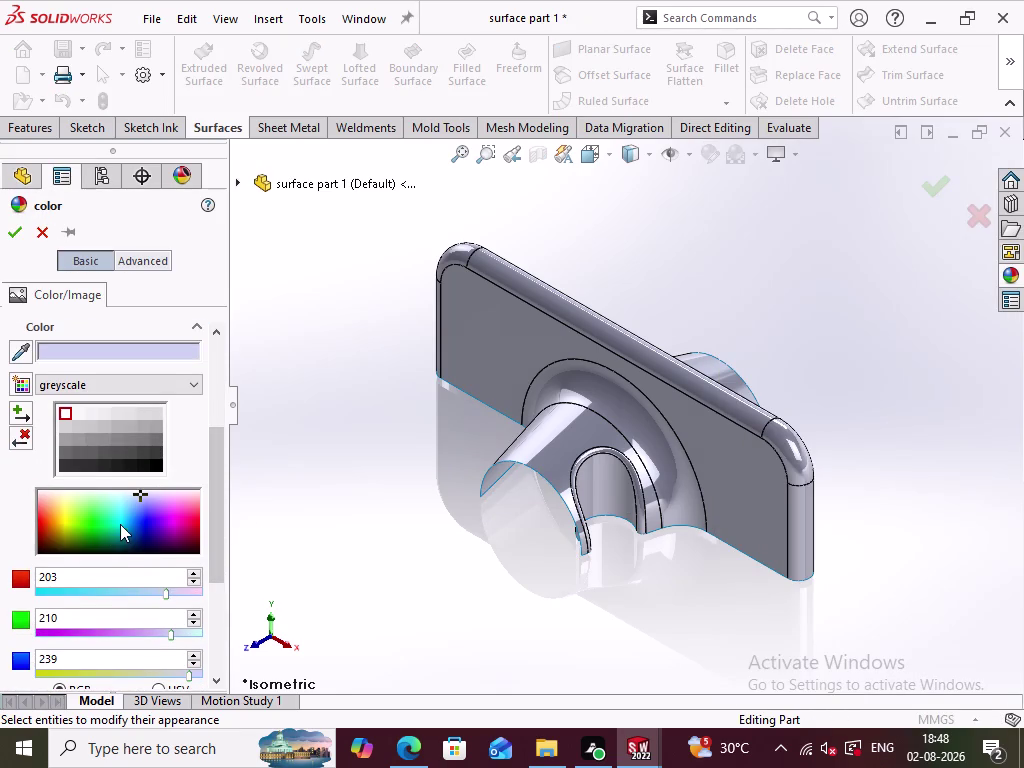
click(130, 449)
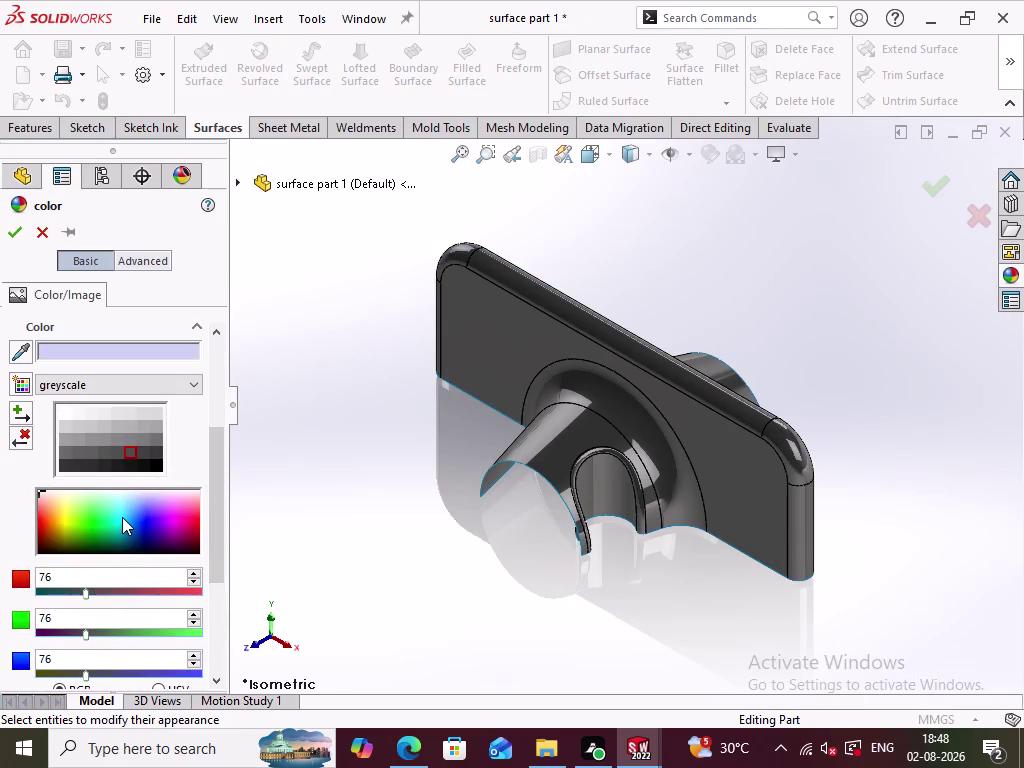
click(121, 517)
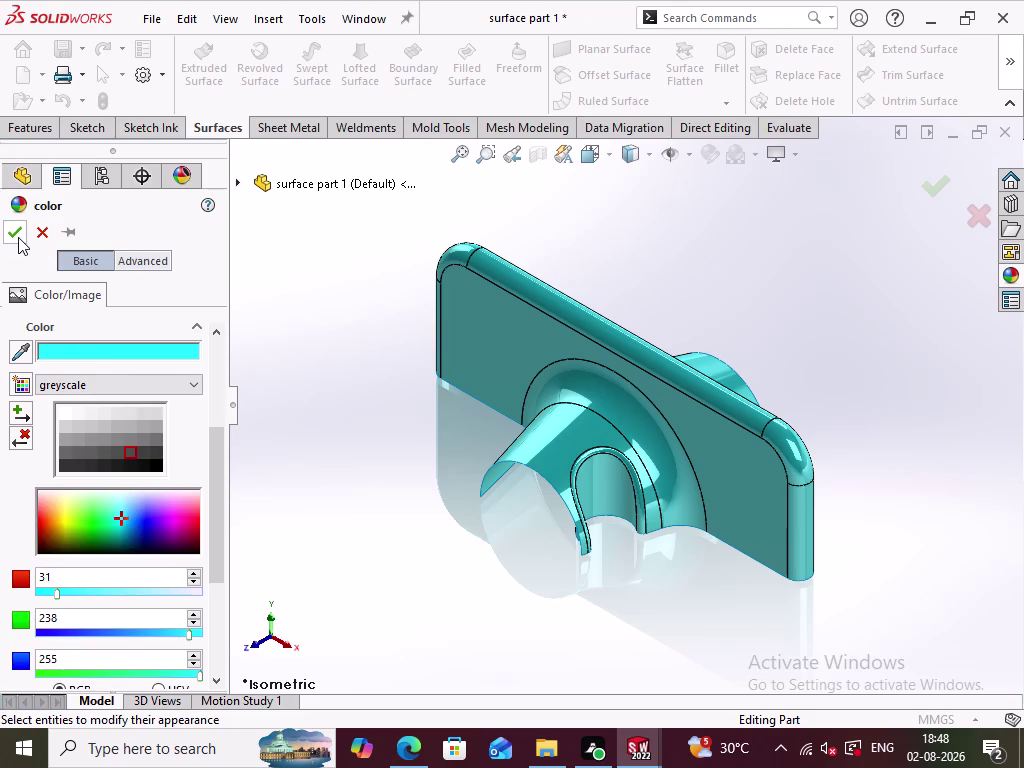
click(16, 237)
click(355, 511)
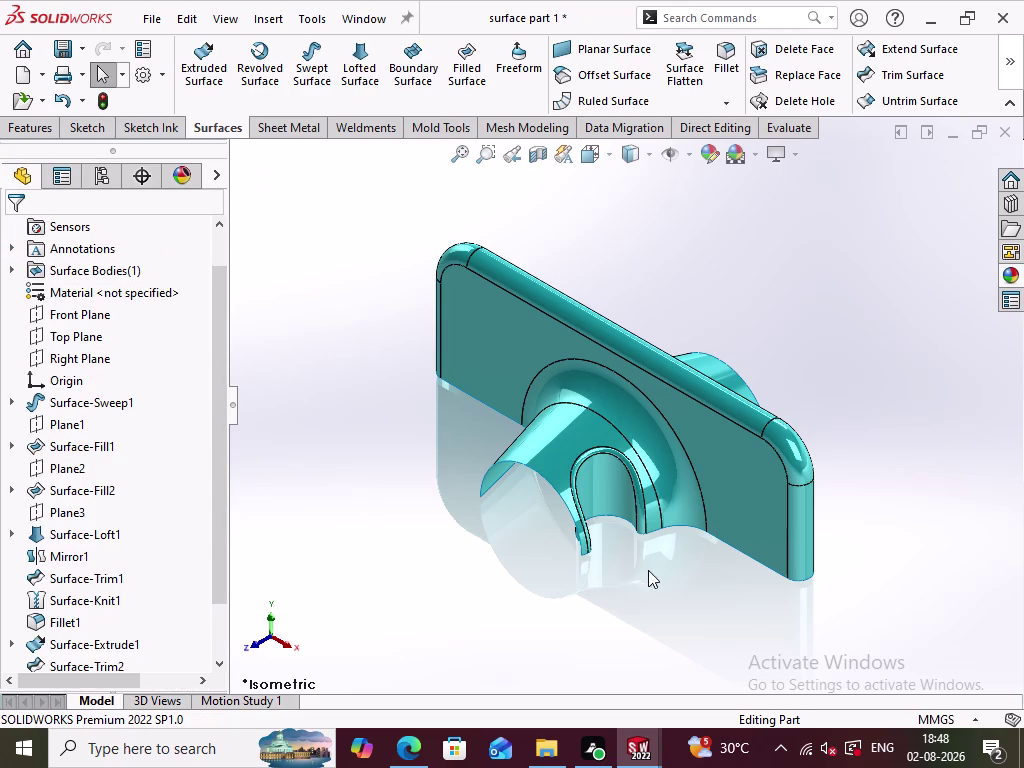
Orbit the cyan part, restore the isometric view, and save with Ctrl+S.
middle_drag(649, 571, 709, 324)
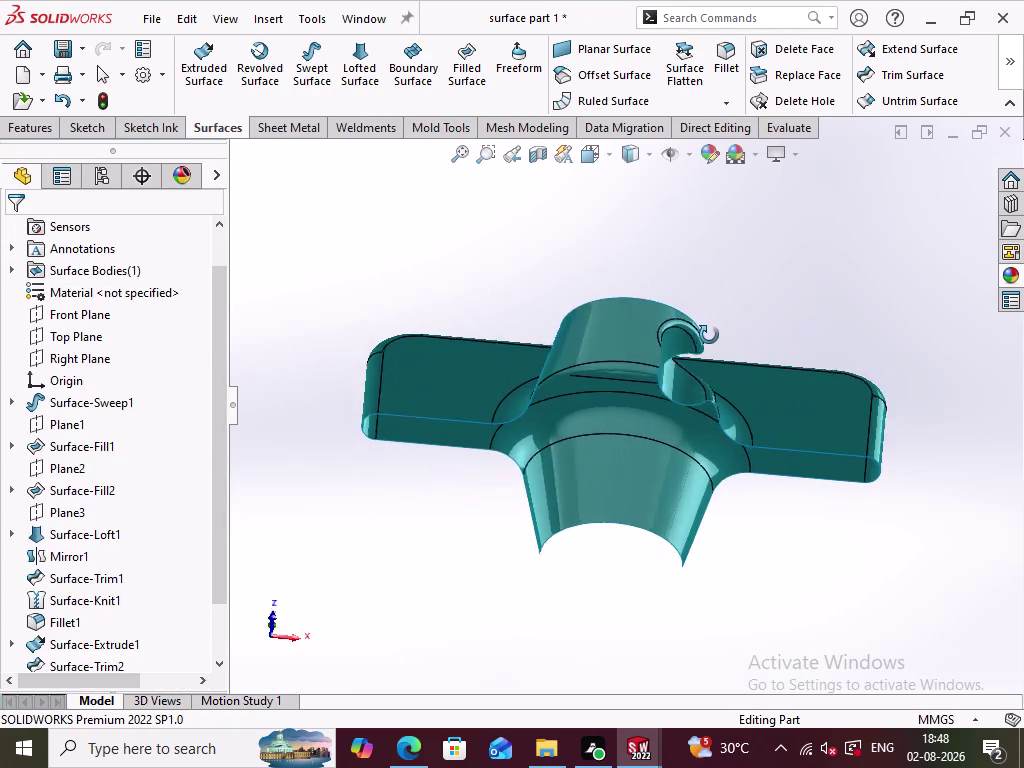
middle_drag(709, 324, 621, 441)
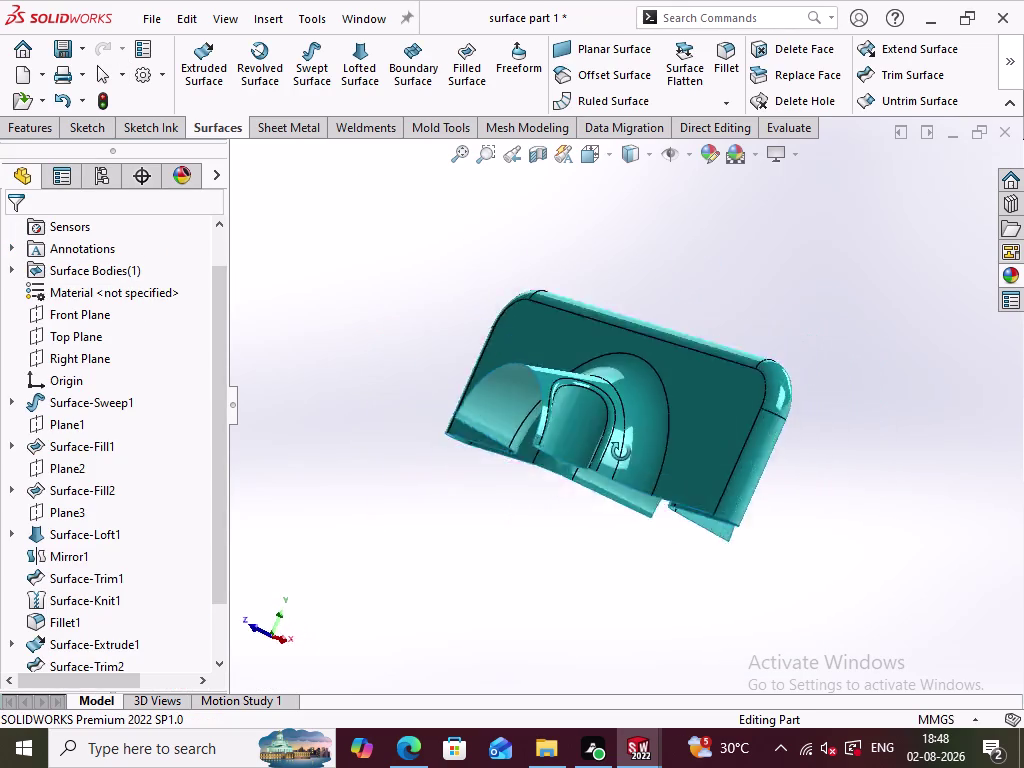
middle_drag(621, 441, 638, 529)
key(ctrl+7)
click(400, 560)
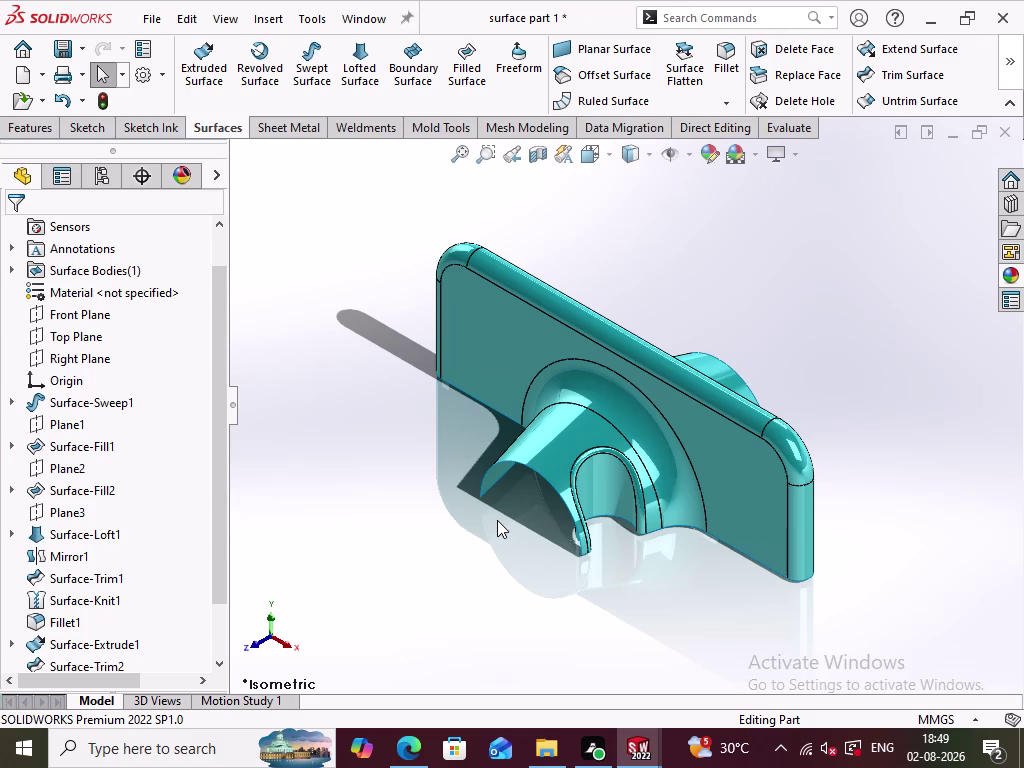
key(ctrl+s)
click(482, 559)
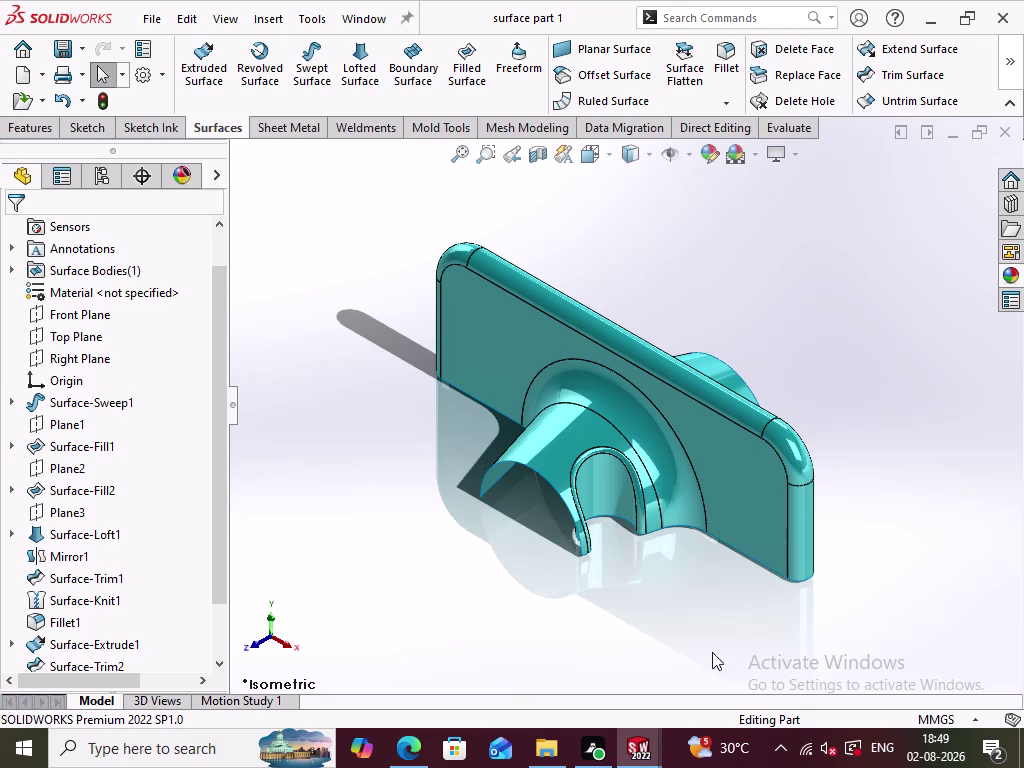